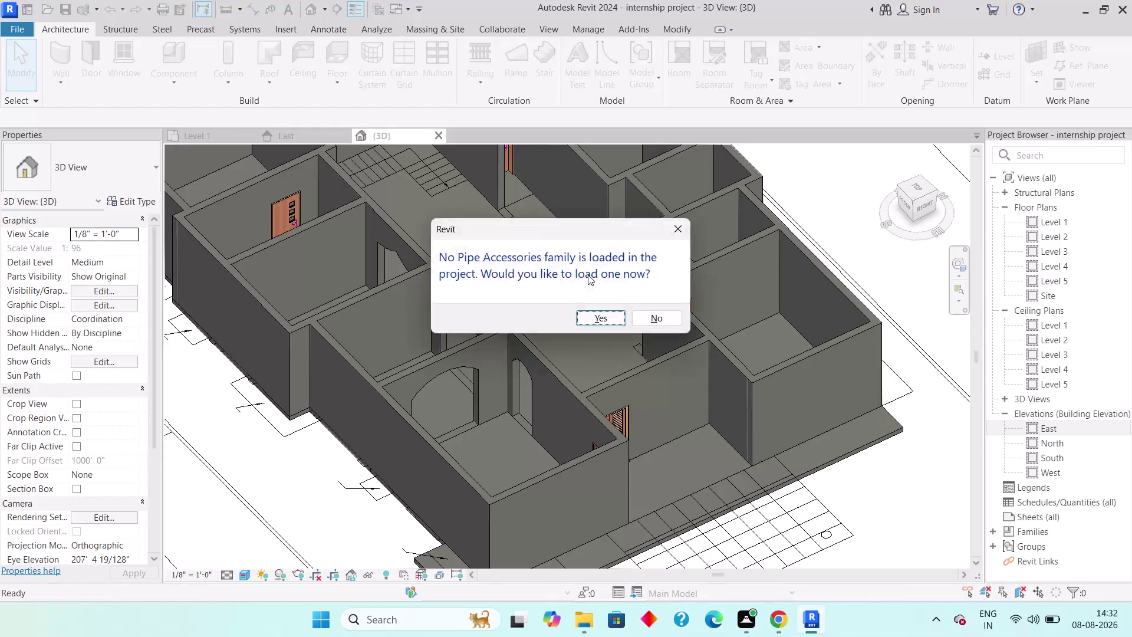
Cancel the active command and close the family loading window without loading anything.
key(BackSpace)
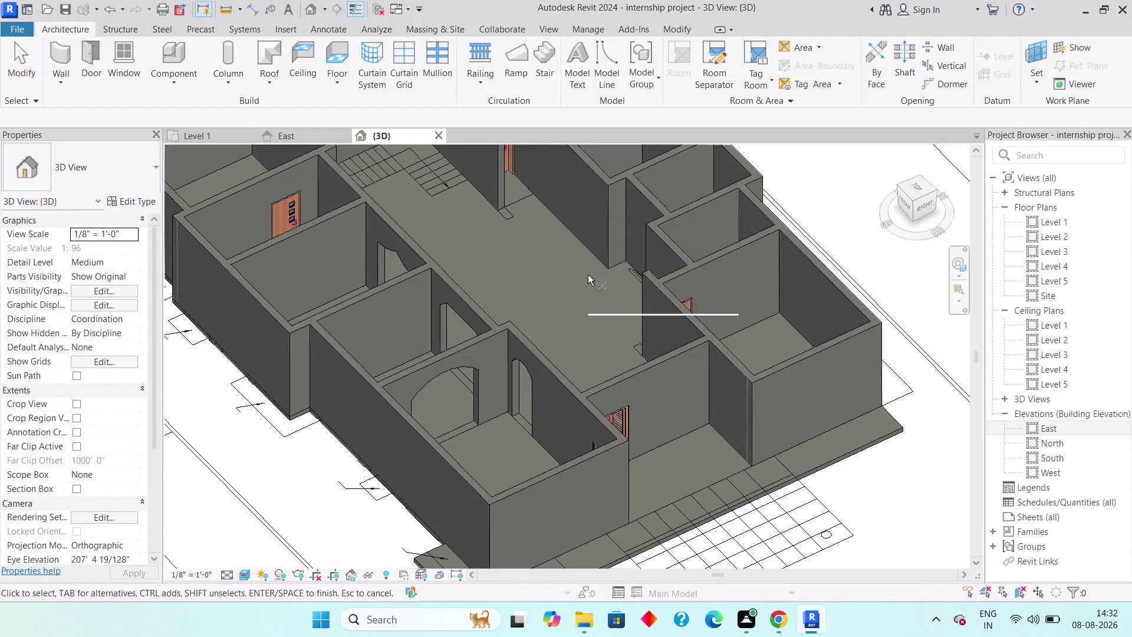
key(Escape)
key(Escape)
text(pa)
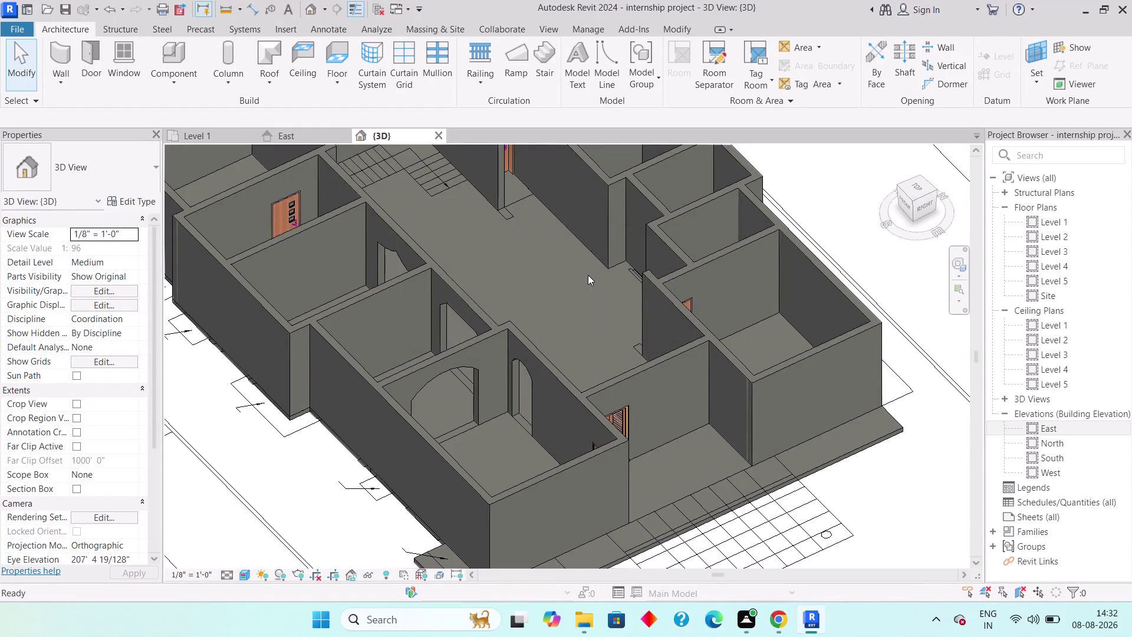
text(int)
key(space)
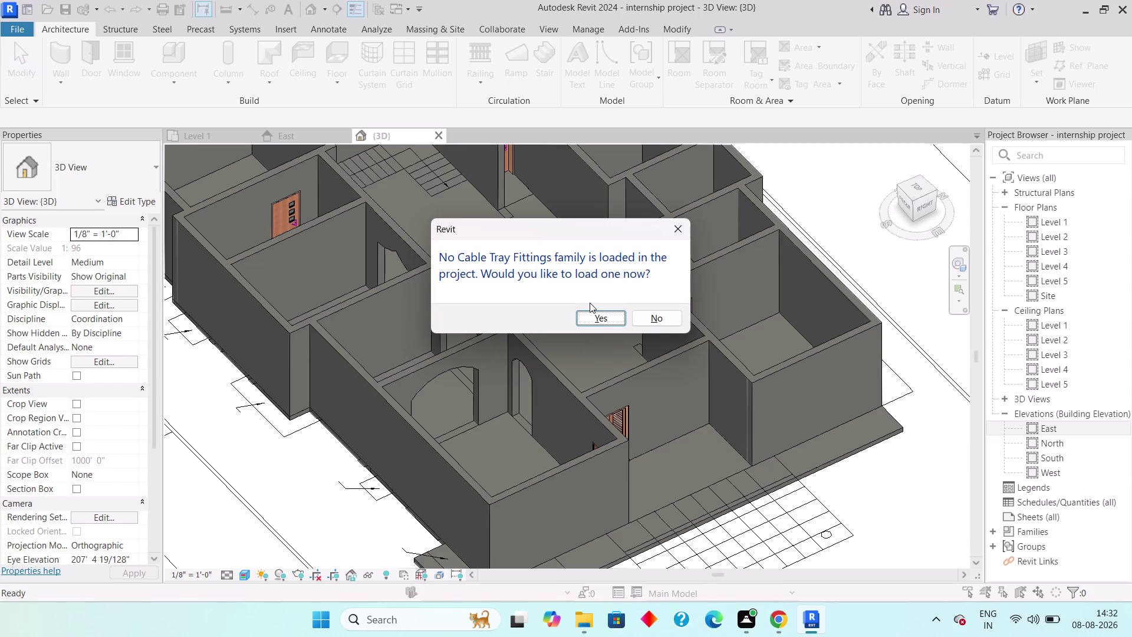
click(587, 311)
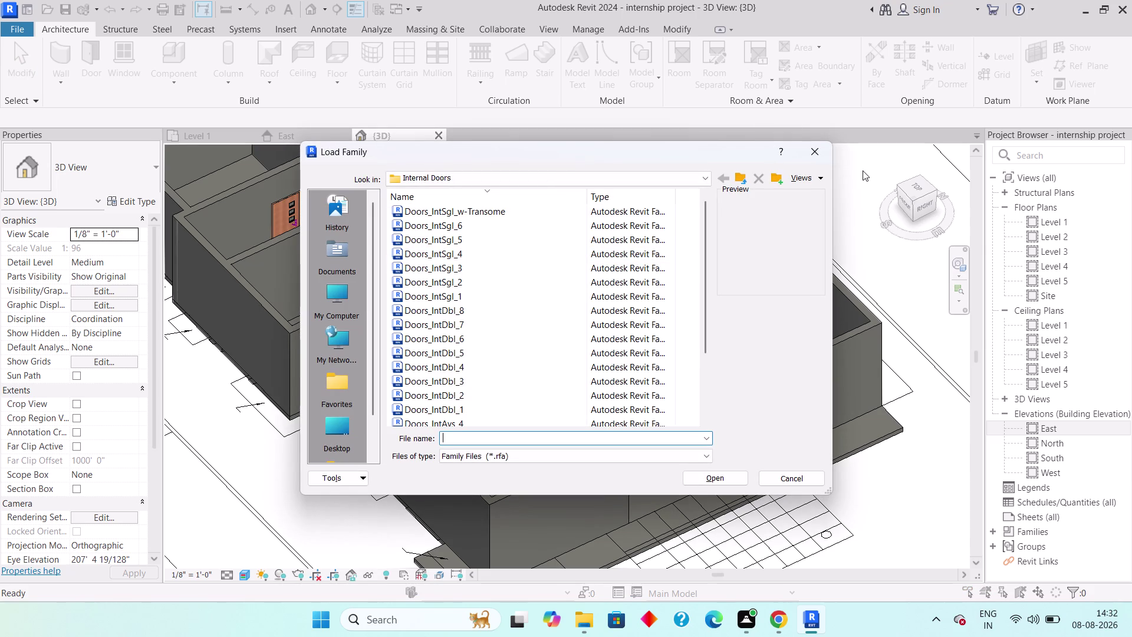
click(813, 151)
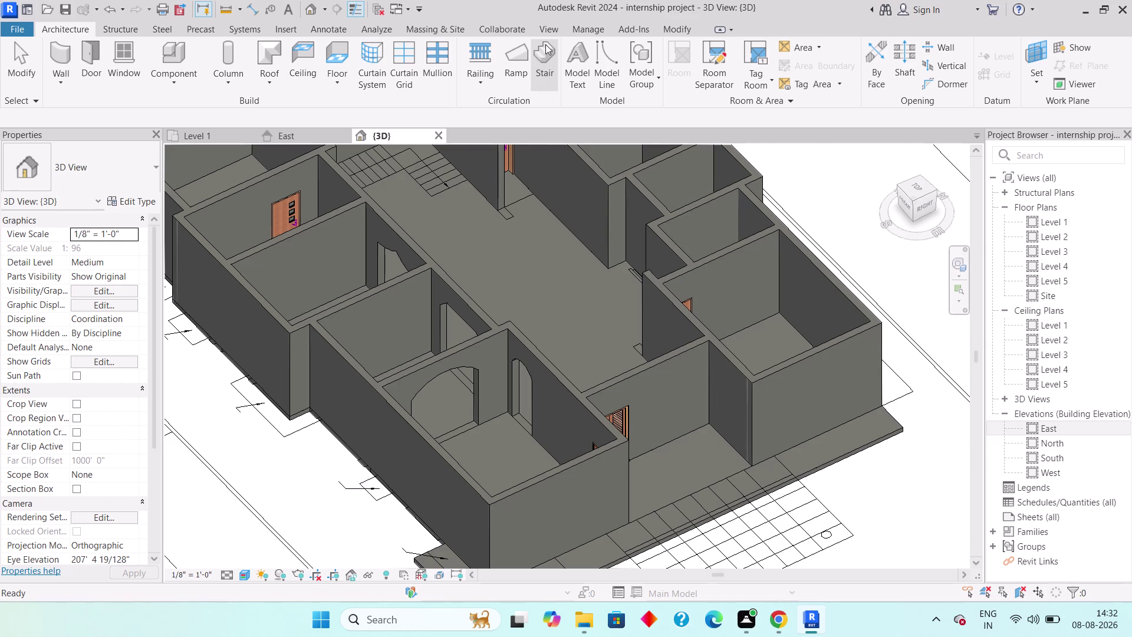
click(592, 28)
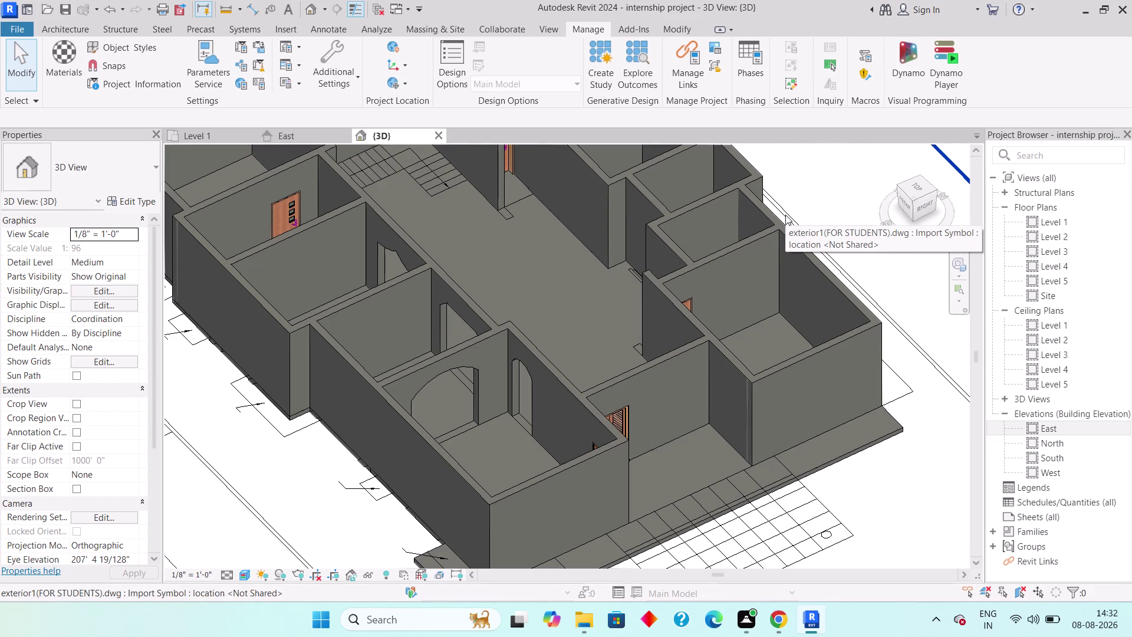
Paint the central hall floor with Wood Planks from the wood-filtered Material Browser.
text(pt)
key(space)
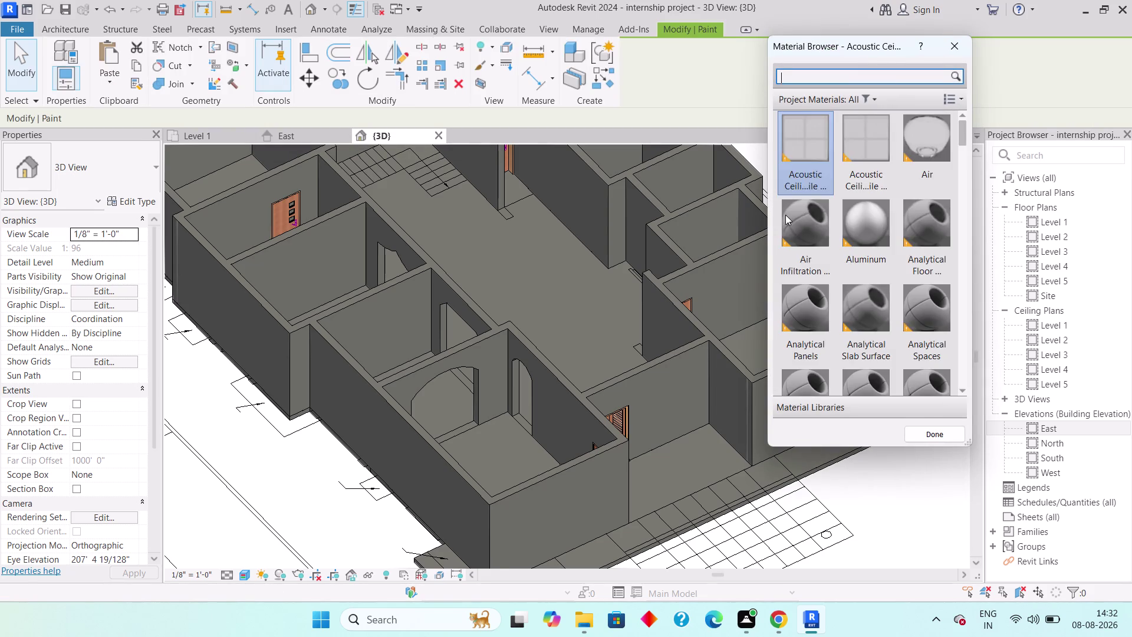
click(862, 99)
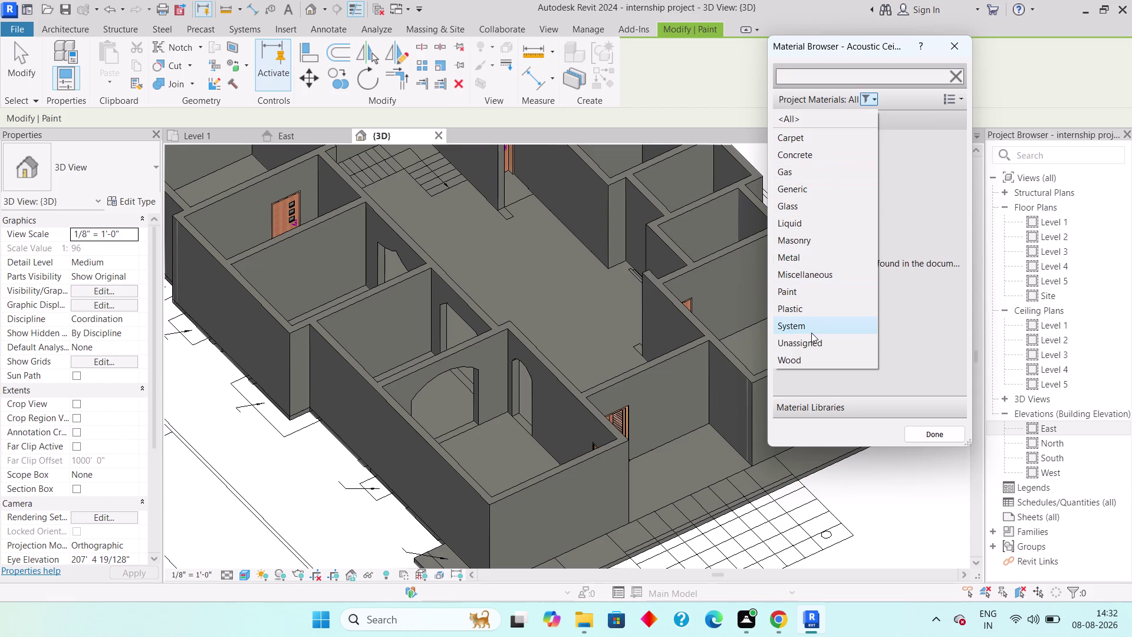
scroll(down, 3)
click(805, 353)
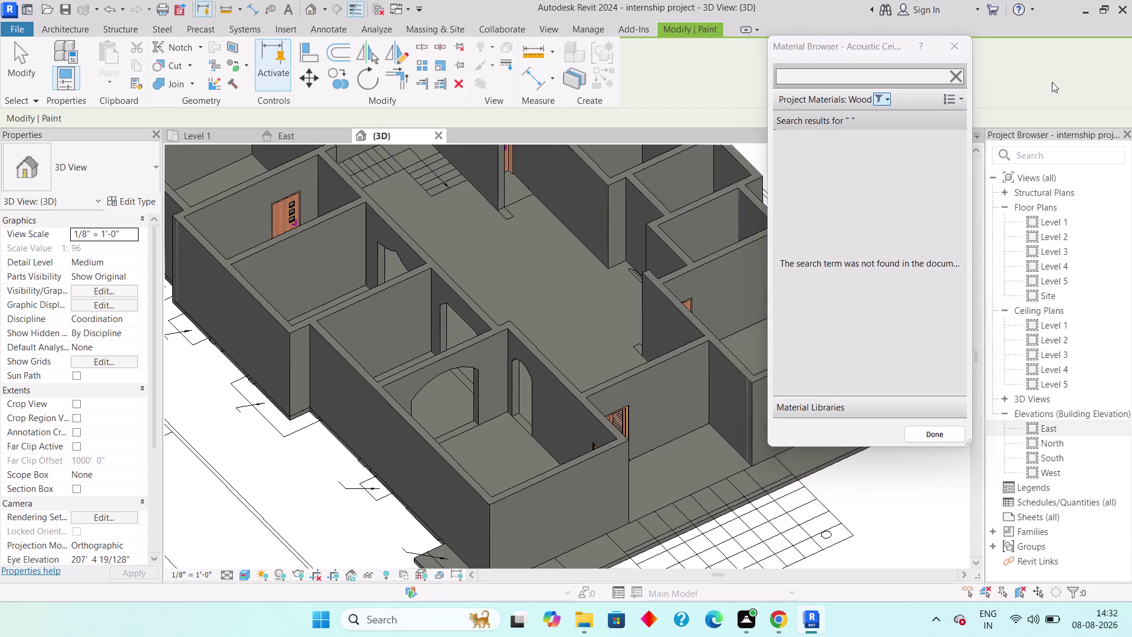
click(958, 75)
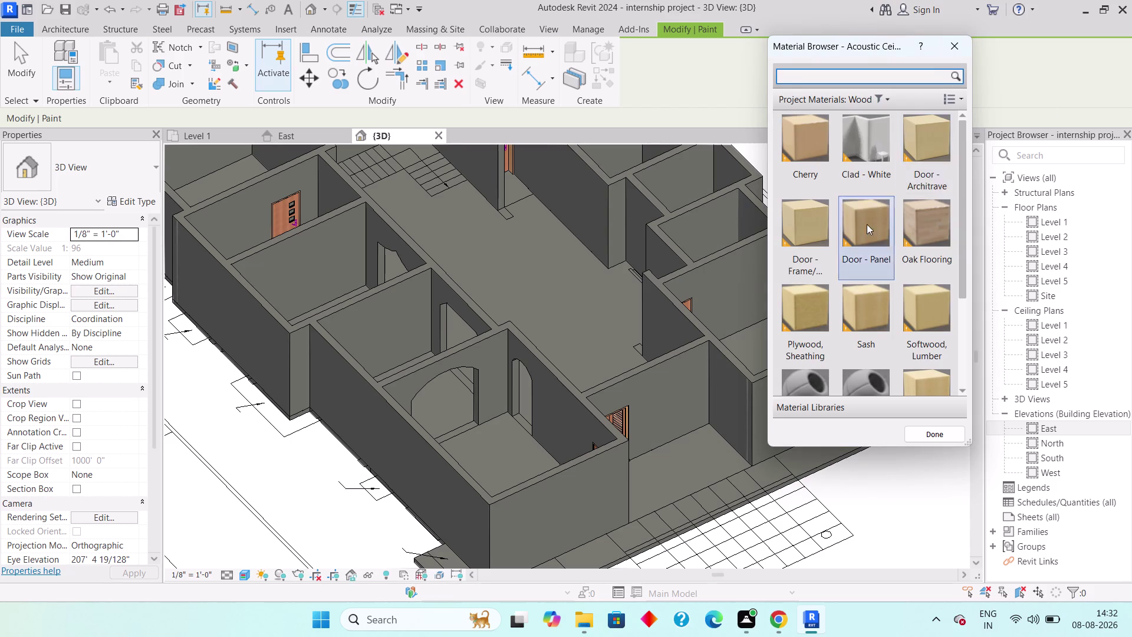
scroll(down, 3)
click(798, 355)
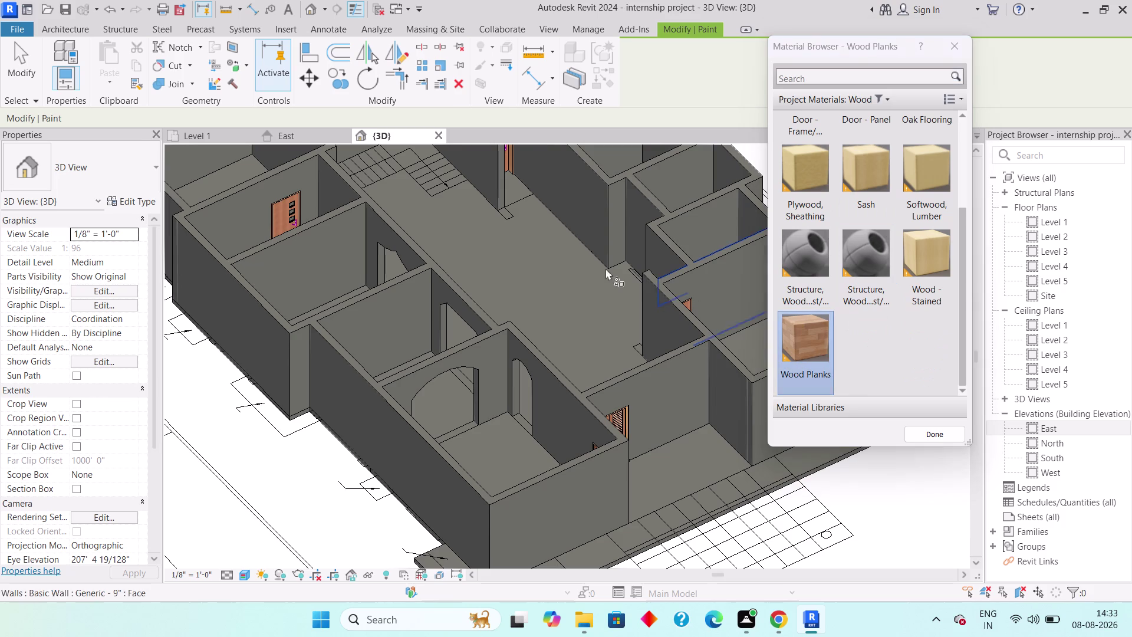
click(561, 276)
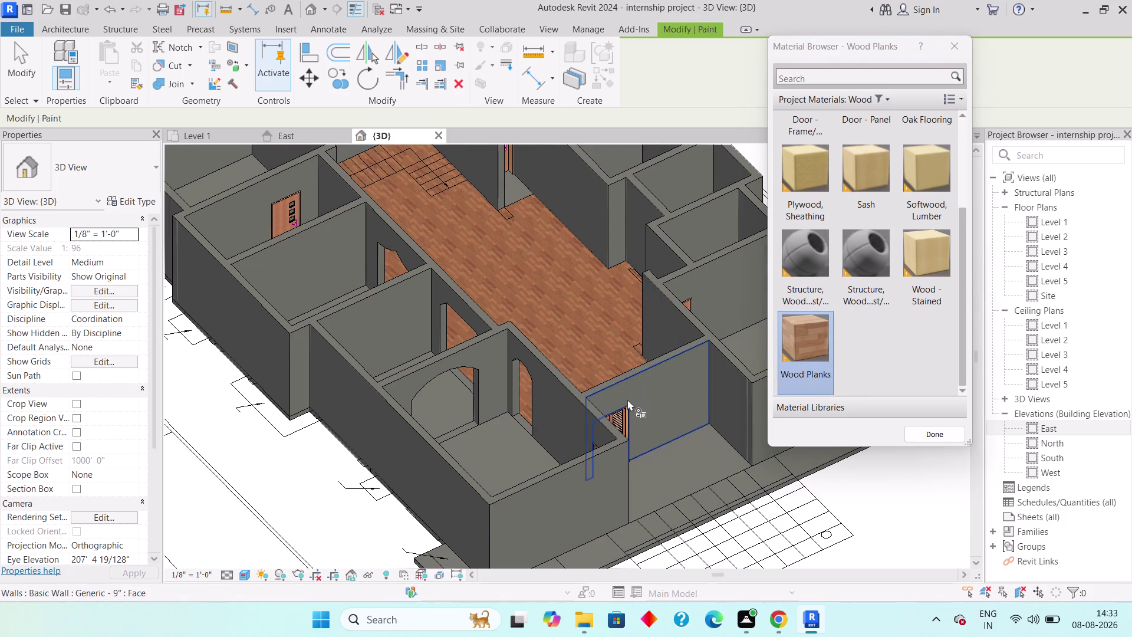
Pan and zoom out to view the whole house with its wood hall floor.
middle_drag(565, 243, 519, 299)
scroll(down, 3)
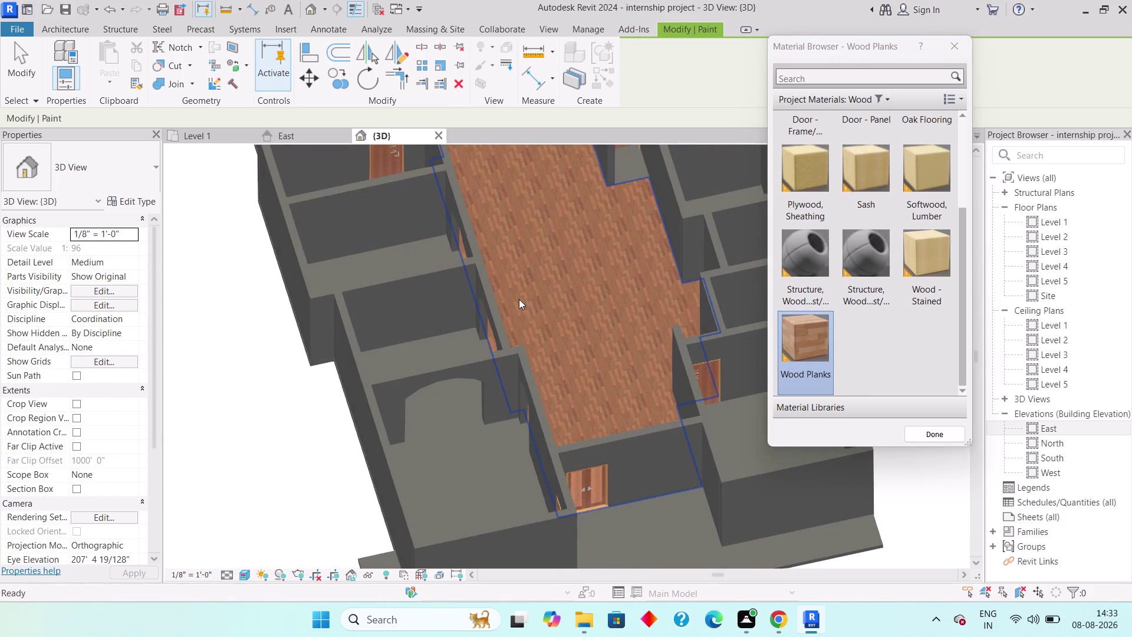
middle_drag(575, 276, 663, 468)
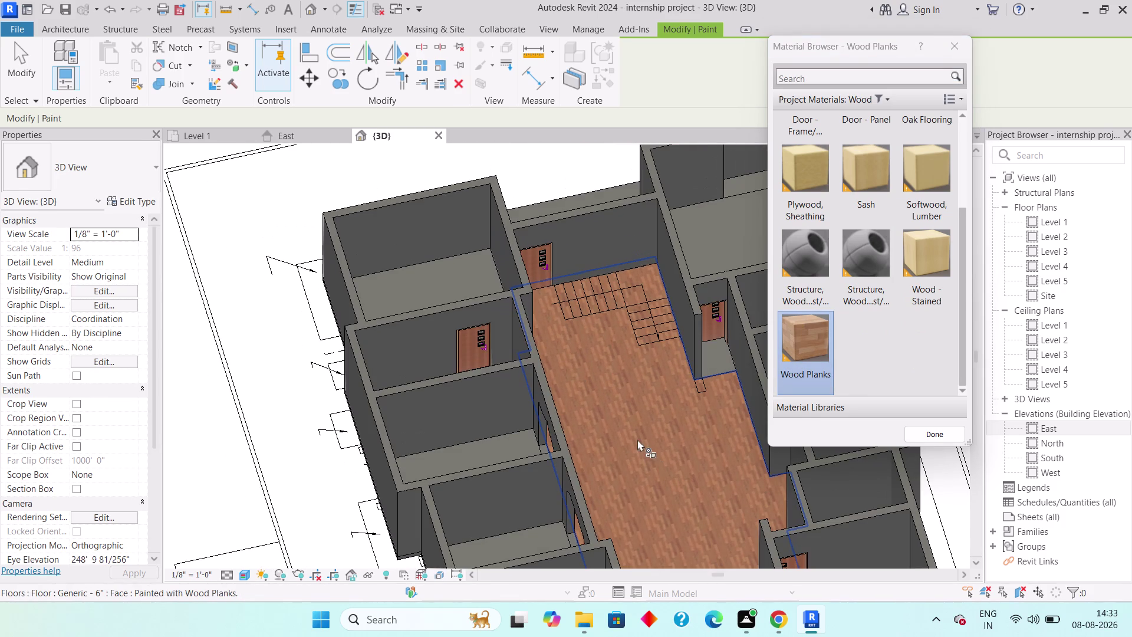
middle_drag(627, 432, 573, 369)
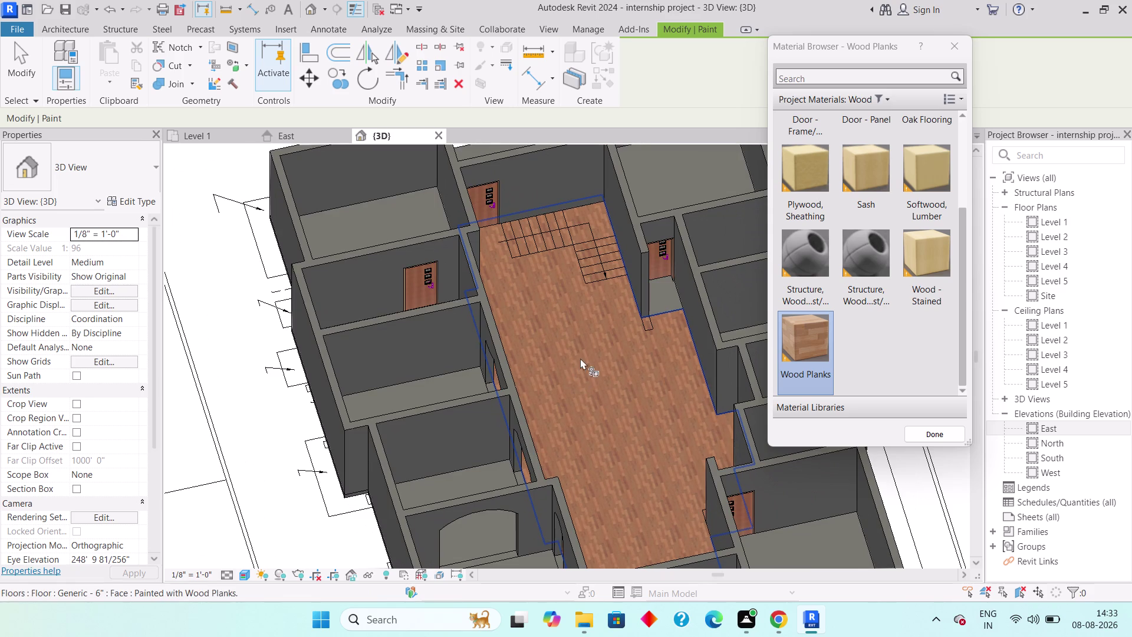
scroll(up, 3)
scroll(up, 3)
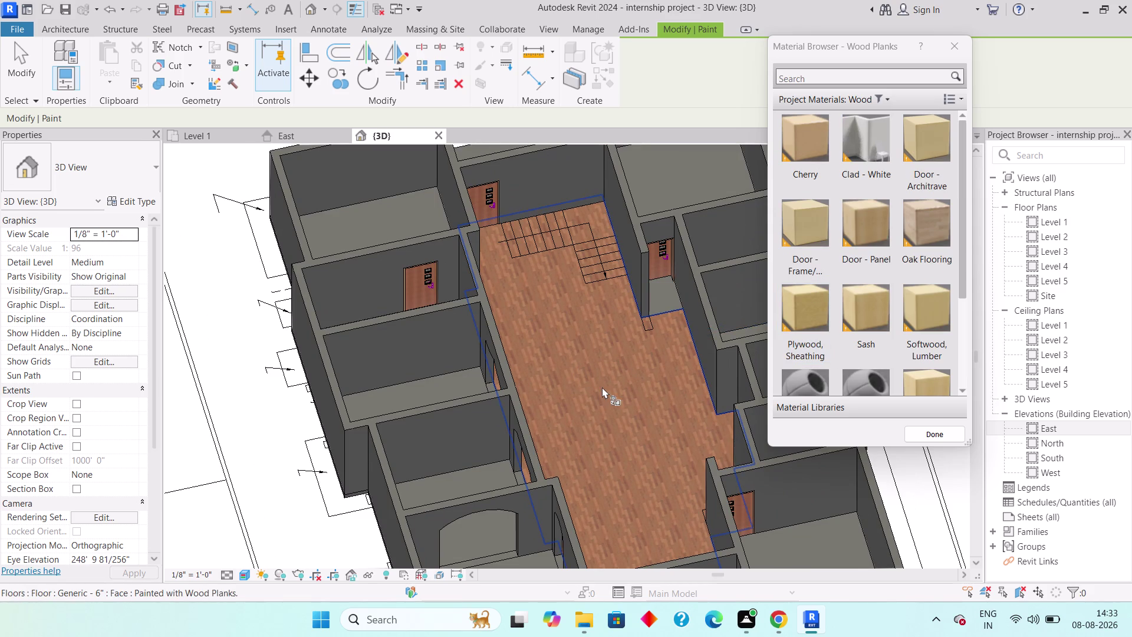
middle_drag(598, 378, 635, 366)
middle_drag(550, 359, 507, 308)
scroll(down, 3)
middle_drag(576, 412, 546, 392)
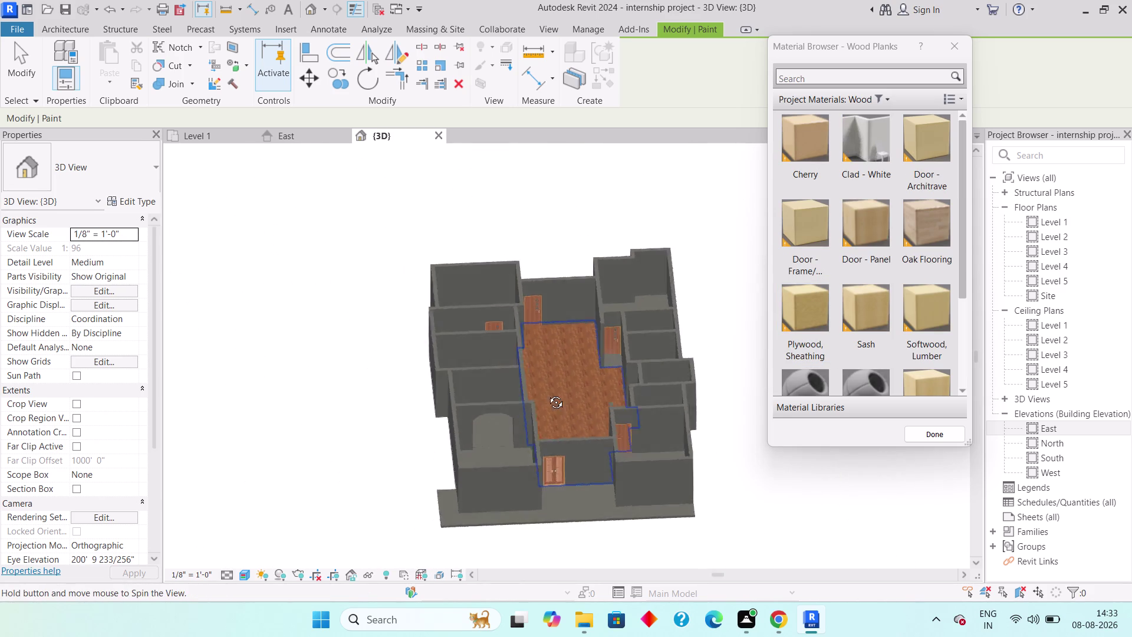
Orbit along the wood-plank floor toward the stairs, then close the Material Browser.
middle_drag(546, 392, 468, 461)
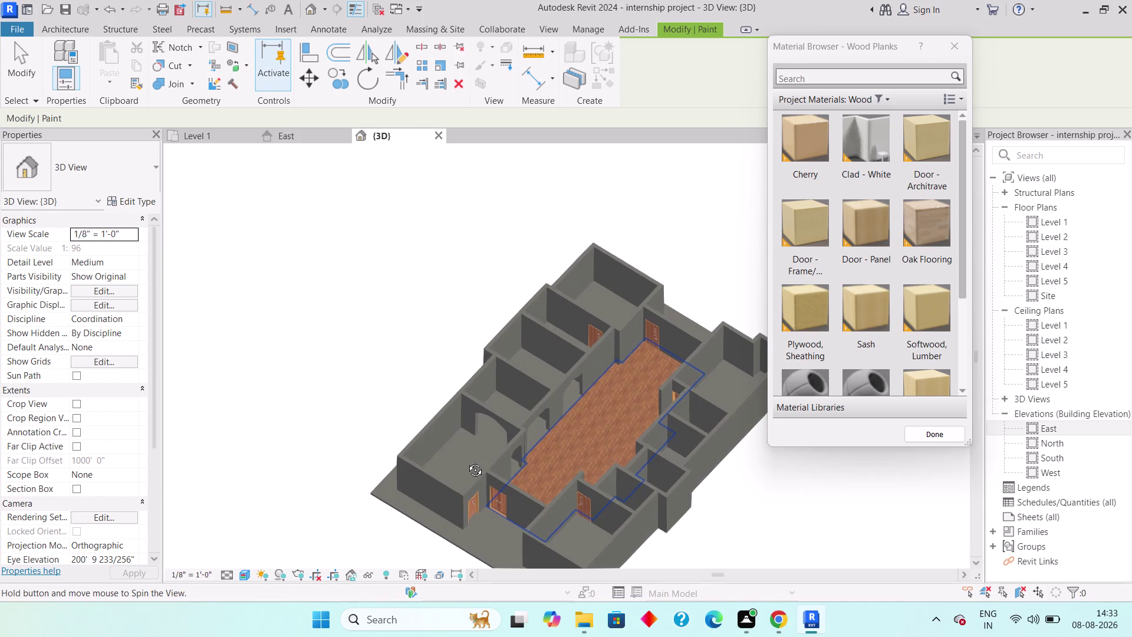
middle_drag(468, 460, 671, 433)
middle_drag(436, 334, 527, 428)
scroll(up, 3)
middle_drag(504, 405, 507, 382)
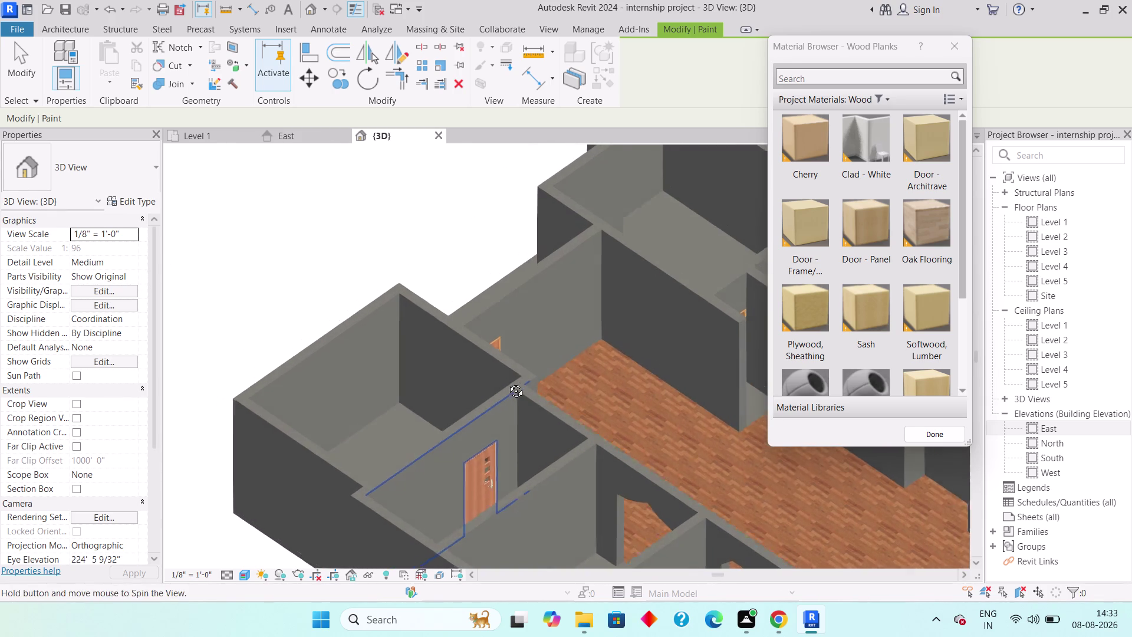
middle_drag(507, 383, 507, 380)
middle_drag(507, 381, 529, 449)
middle_drag(537, 436, 498, 365)
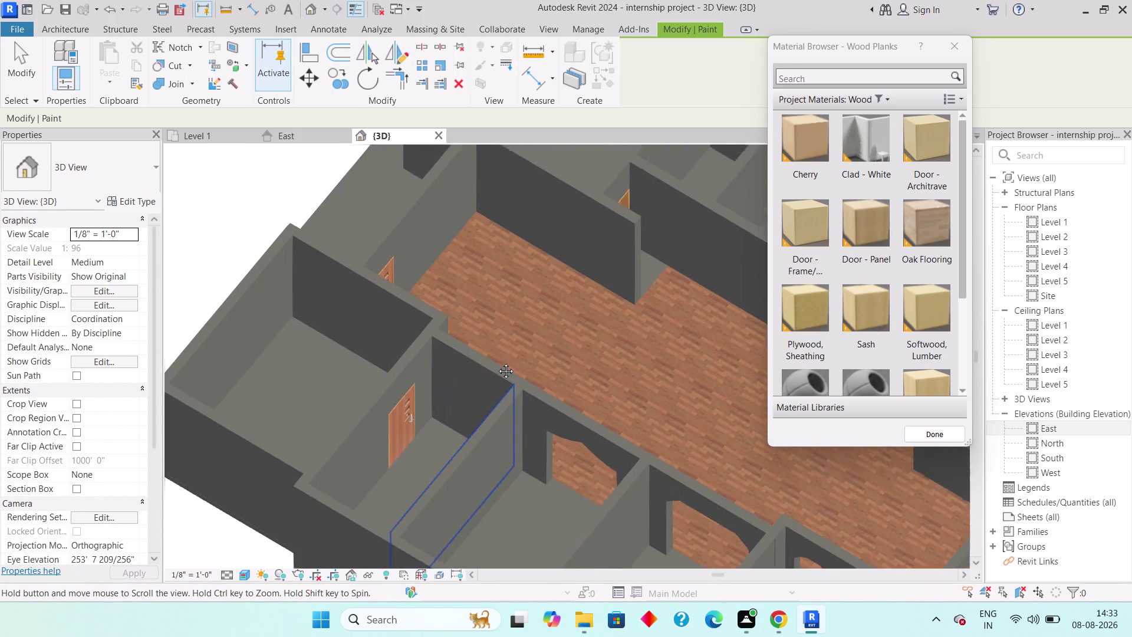
middle_drag(498, 365, 487, 337)
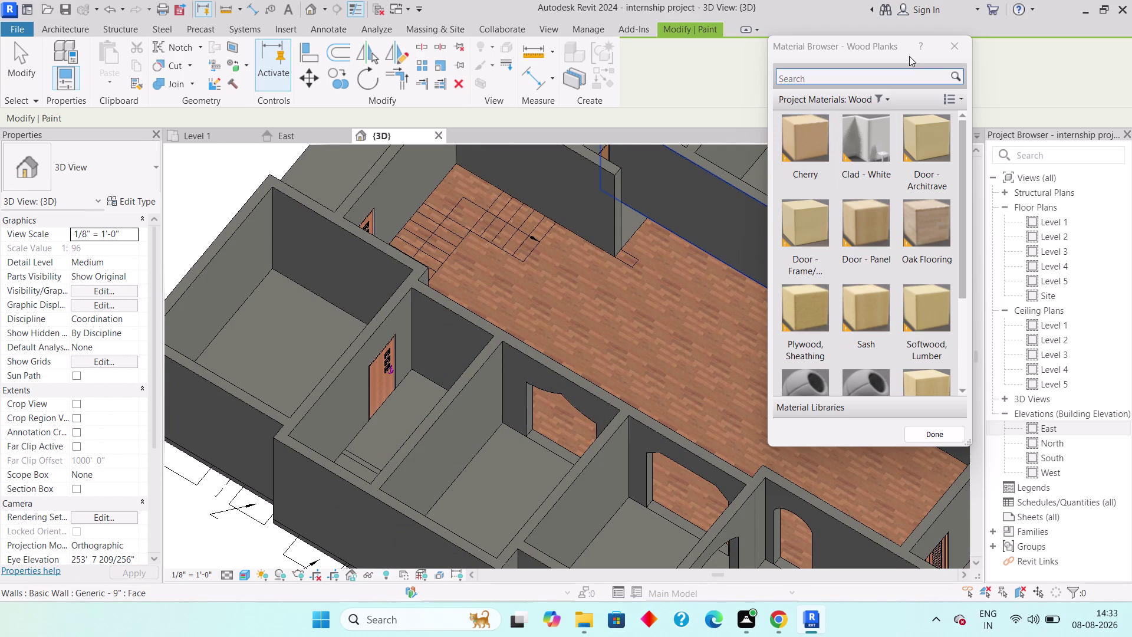
click(944, 42)
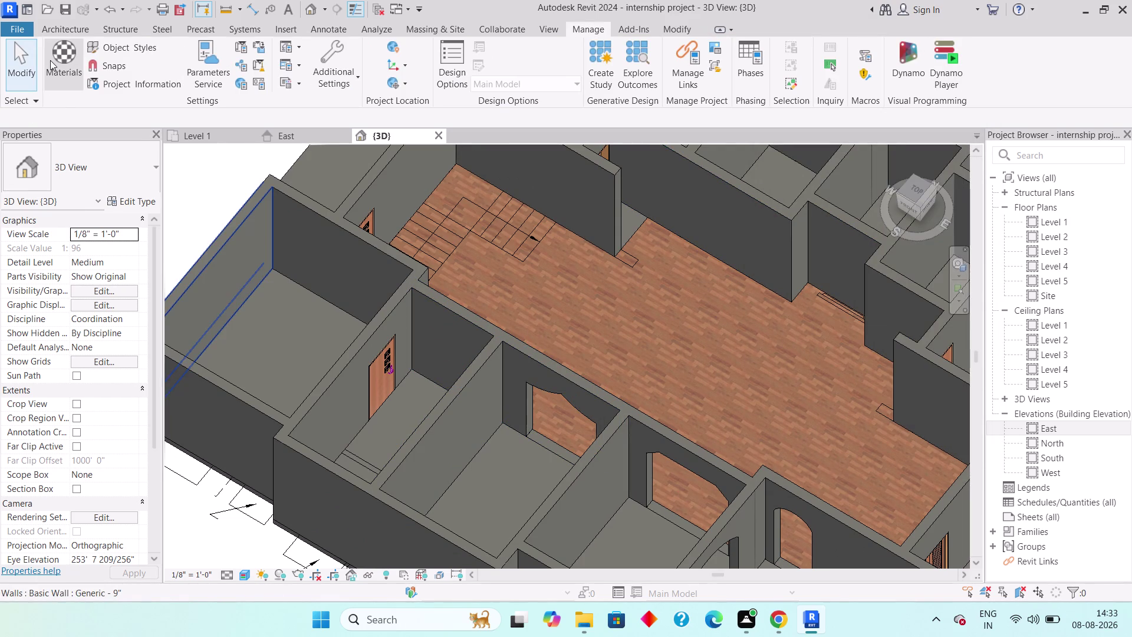
Create a new blank material from Manage > Materials.
click(51, 59)
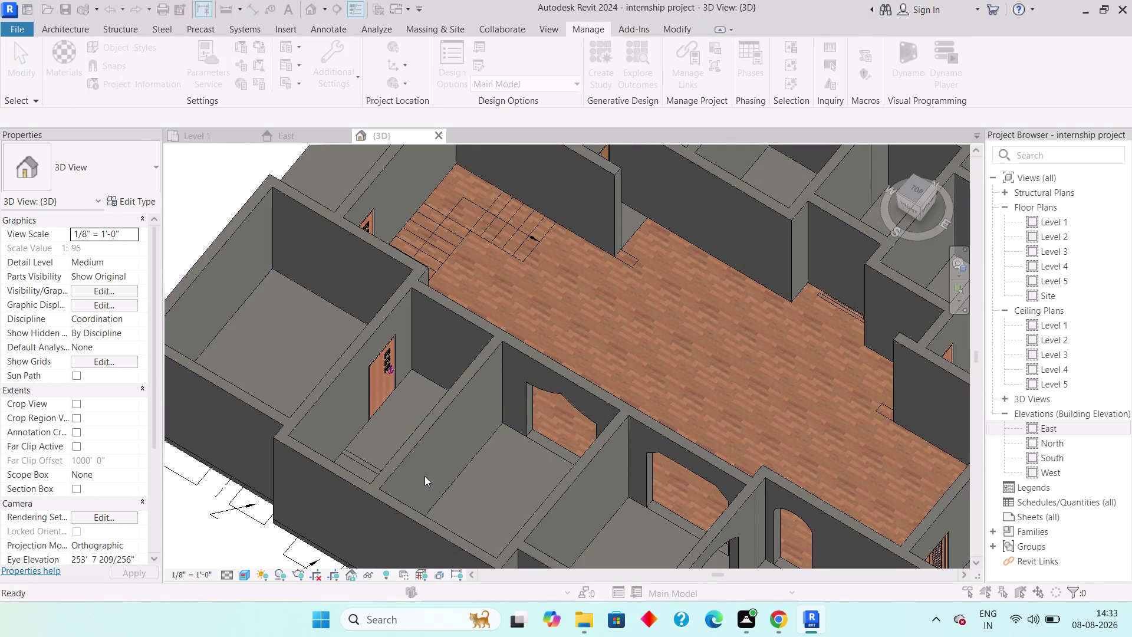
click(760, 422)
click(771, 437)
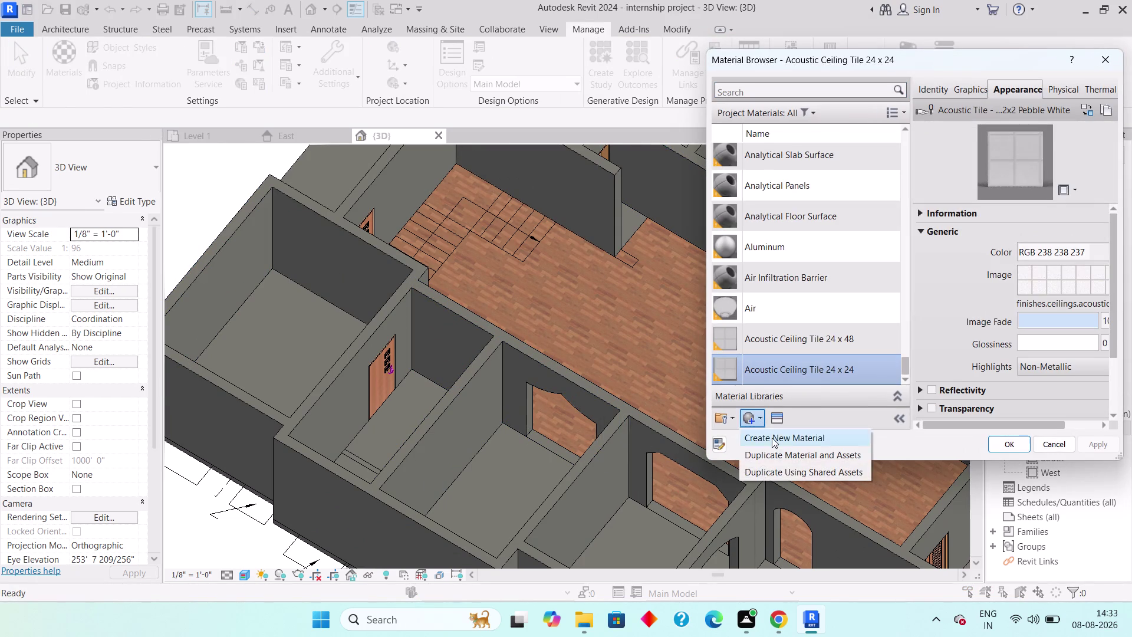
right_click(782, 247)
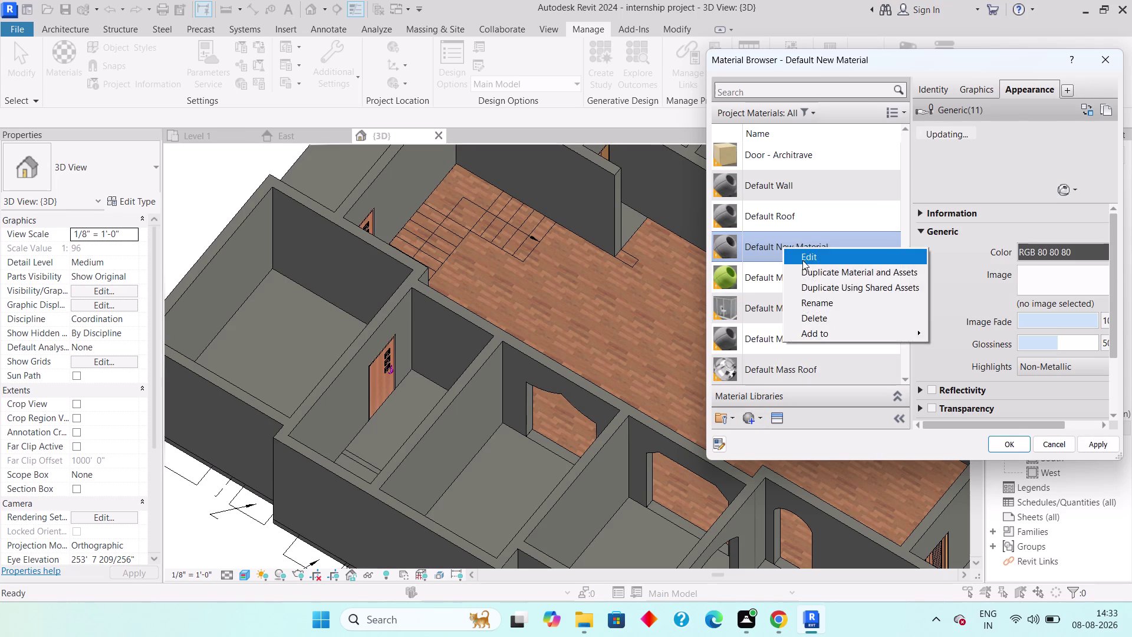
click(803, 260)
Rename the new material to 'Tile'.
right_click(799, 246)
click(863, 306)
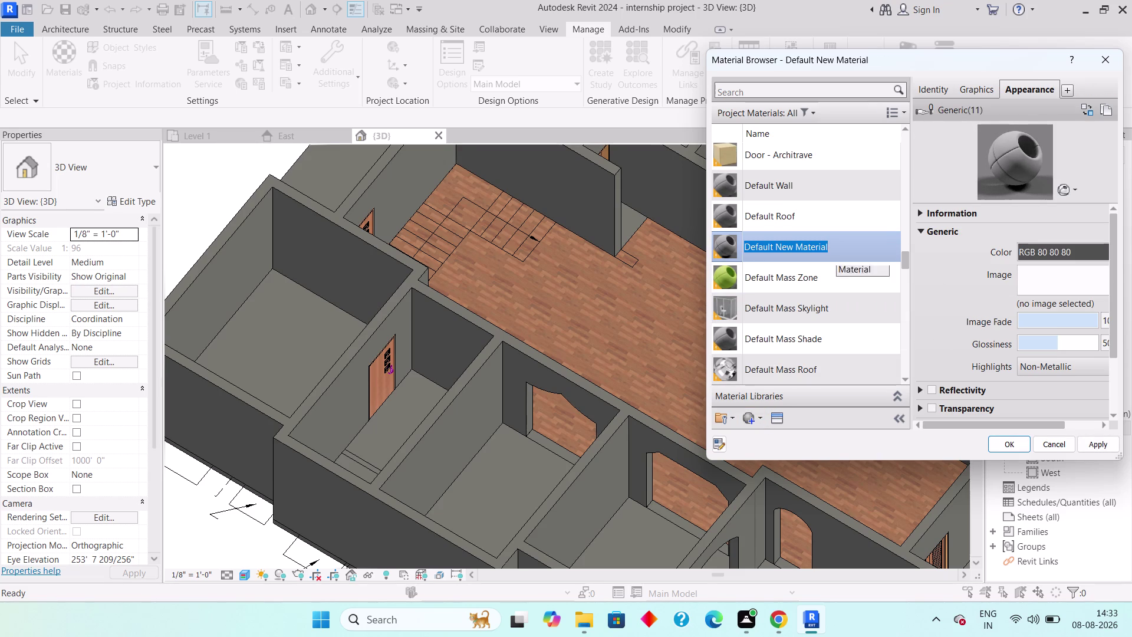
key(shift+t)
text(il.e)
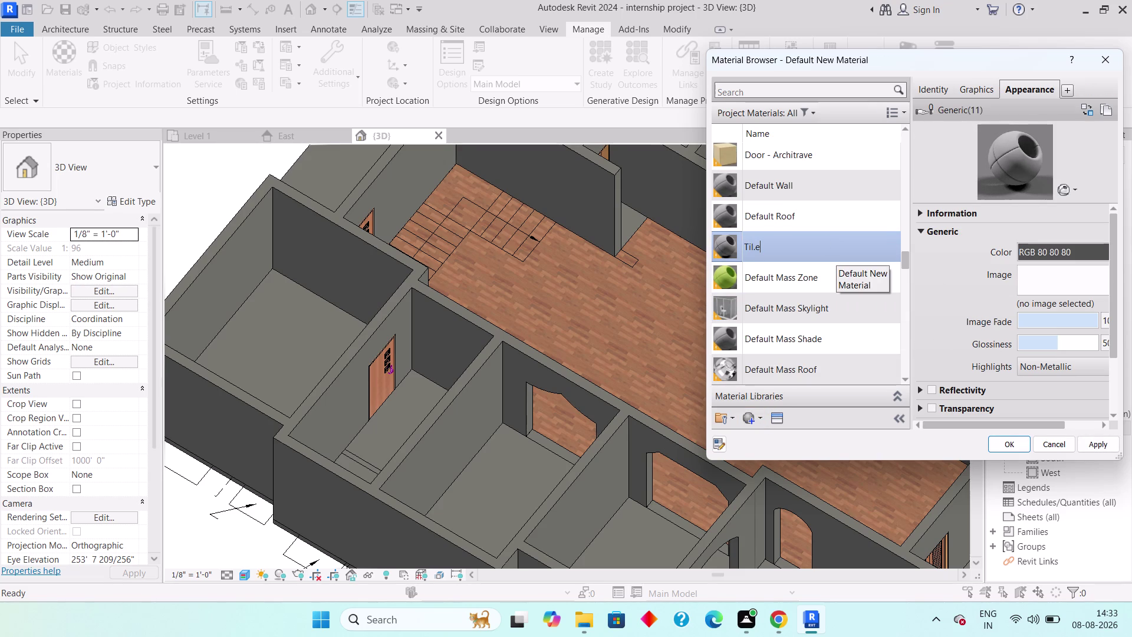
key(BackSpace)
key(BackSpace)
key(e)
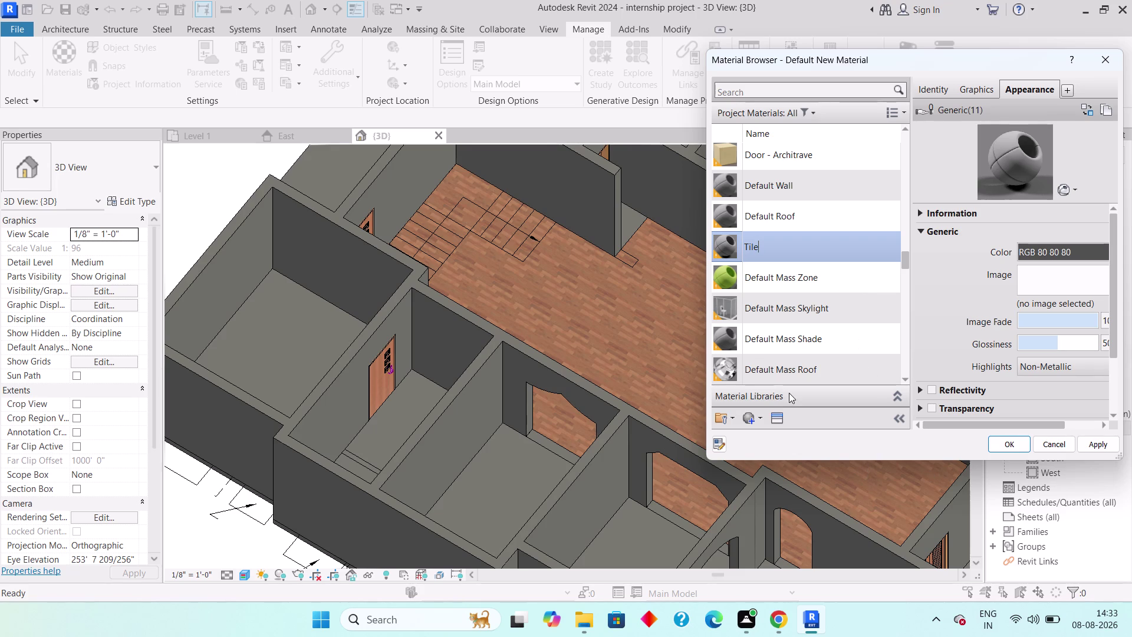
click(775, 419)
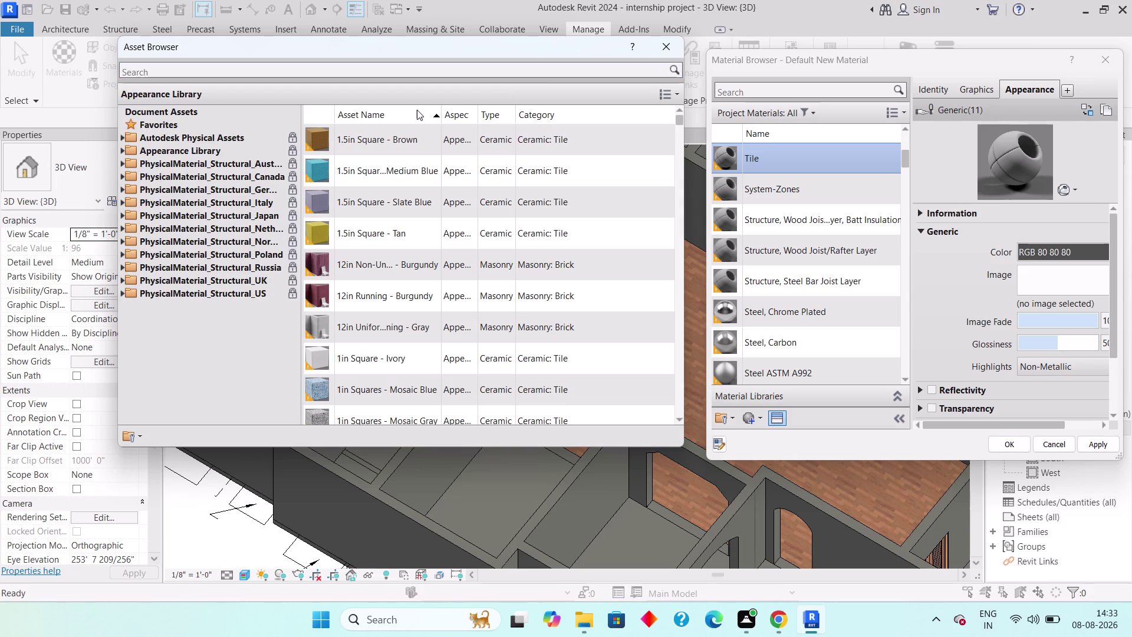
Give Tile the Checker Black-White appearance from the Flooring appearance library.
double_click(172, 149)
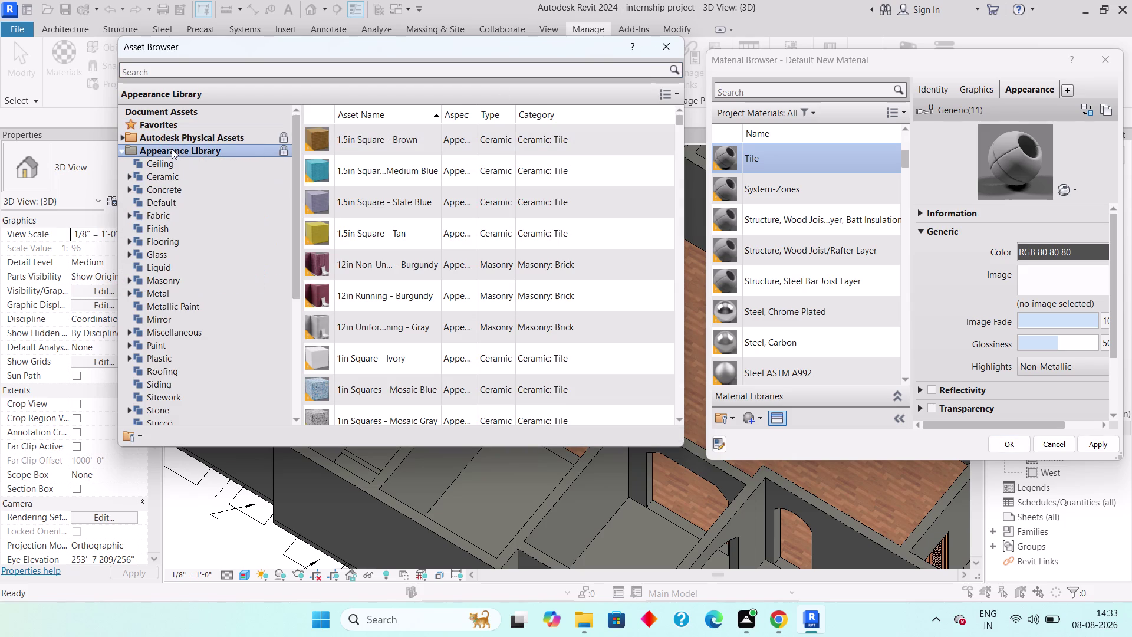
scroll(up, 3)
scroll(down, 3)
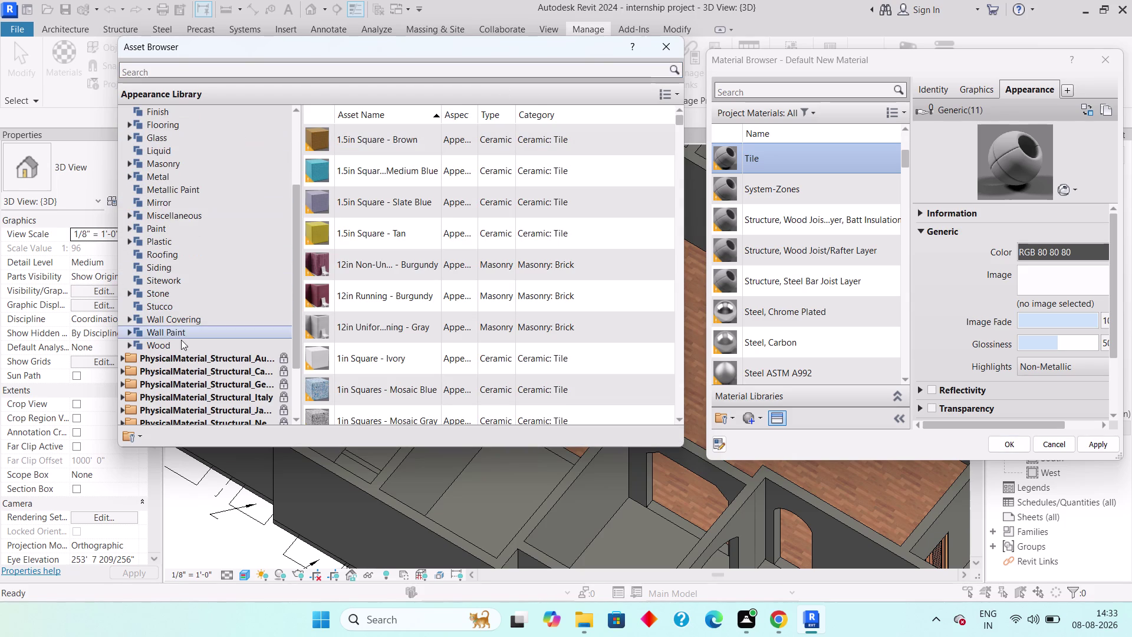
scroll(up, 3)
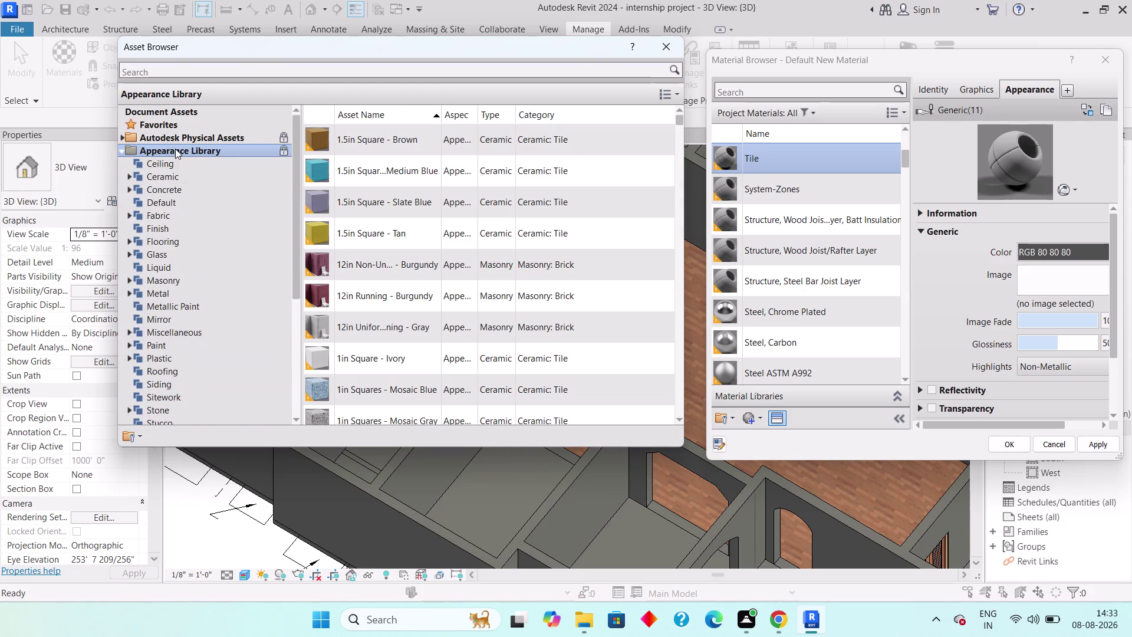
click(174, 237)
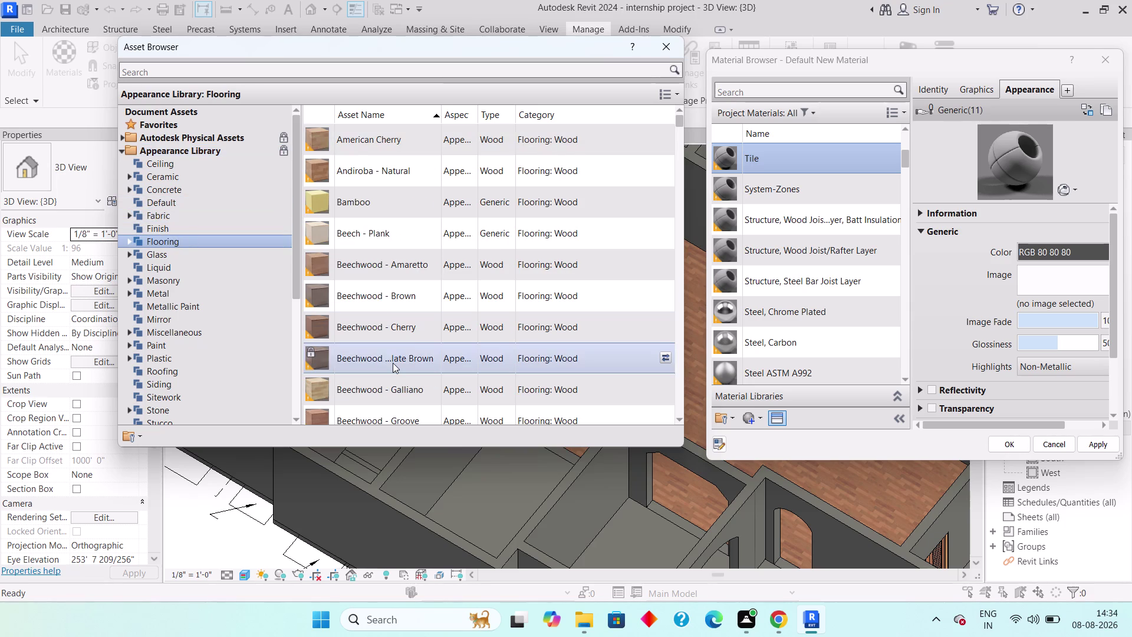
scroll(down, 3)
scroll(down, 3)
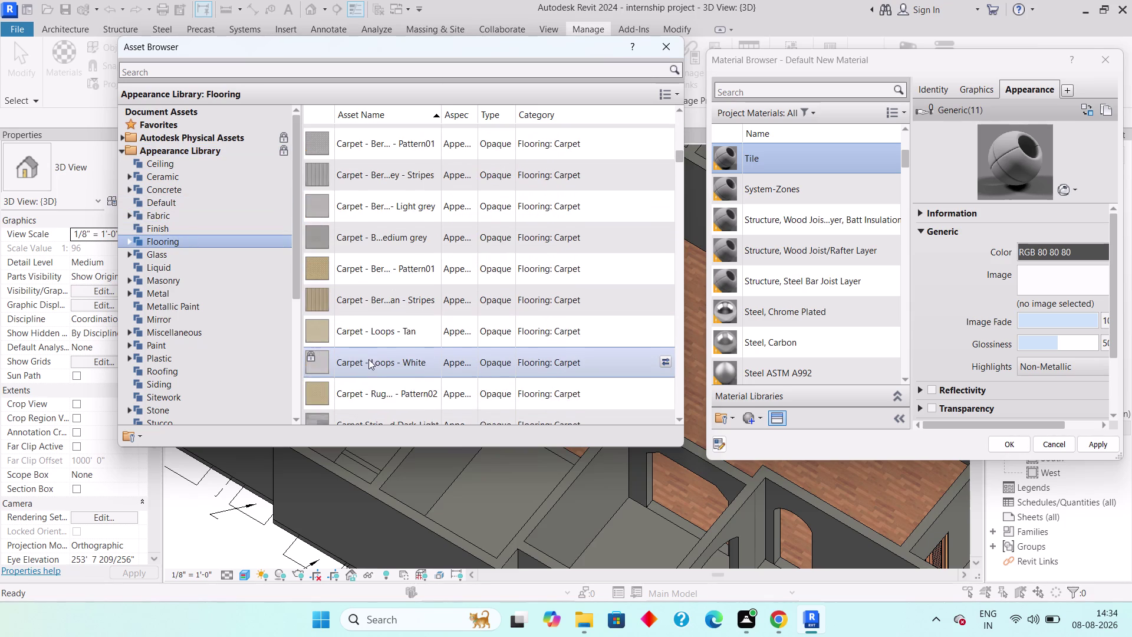
scroll(down, 3)
scroll(up, 3)
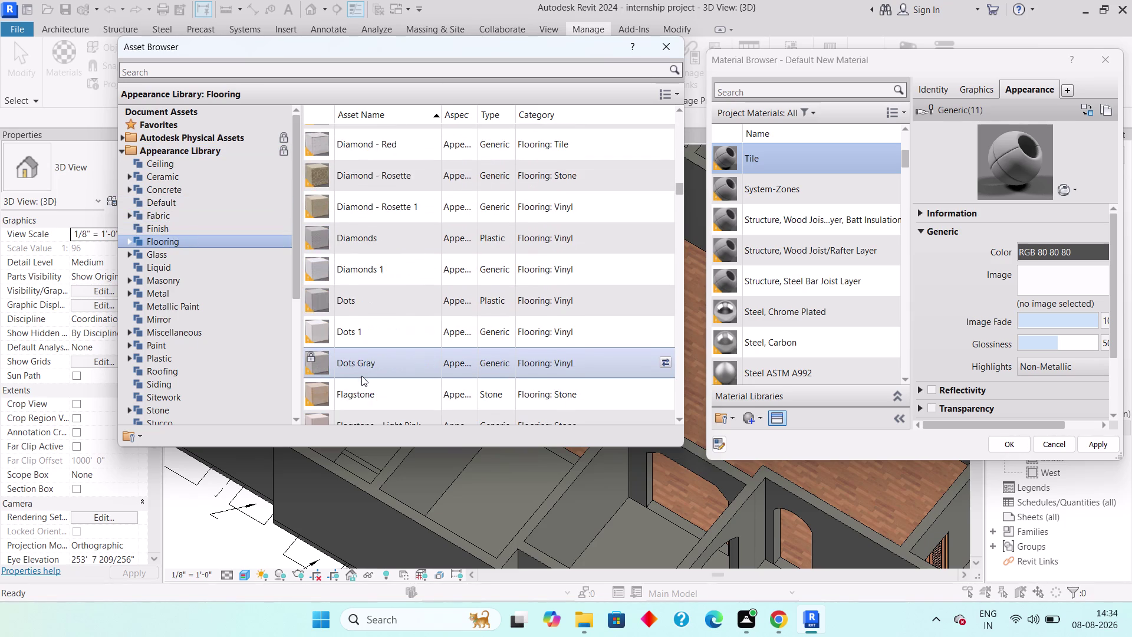
scroll(up, 3)
click(316, 281)
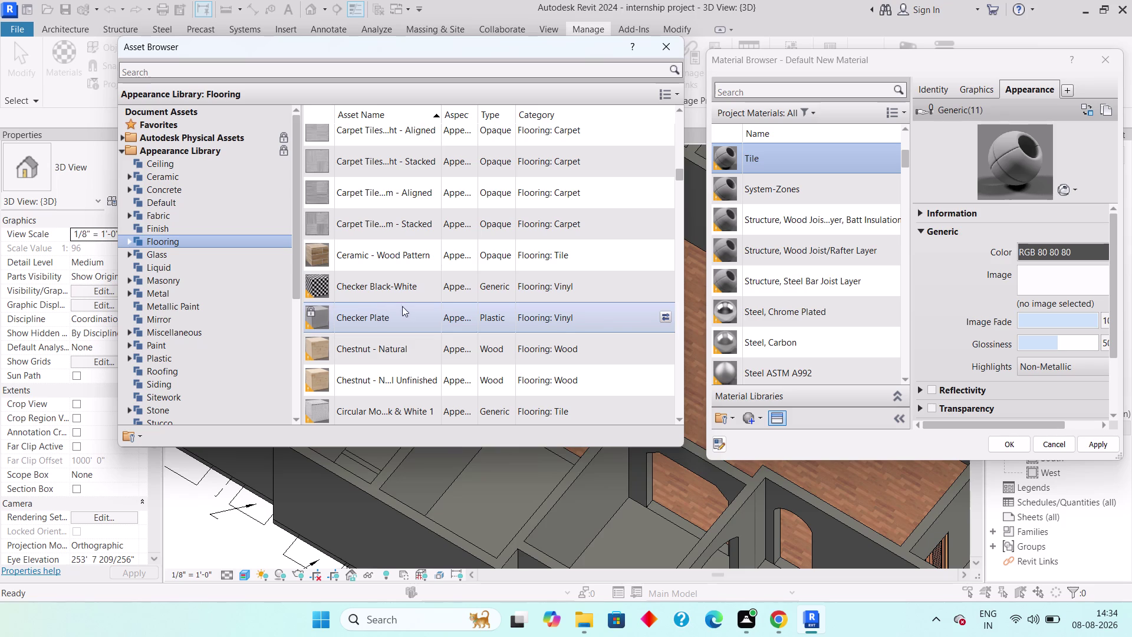
click(668, 285)
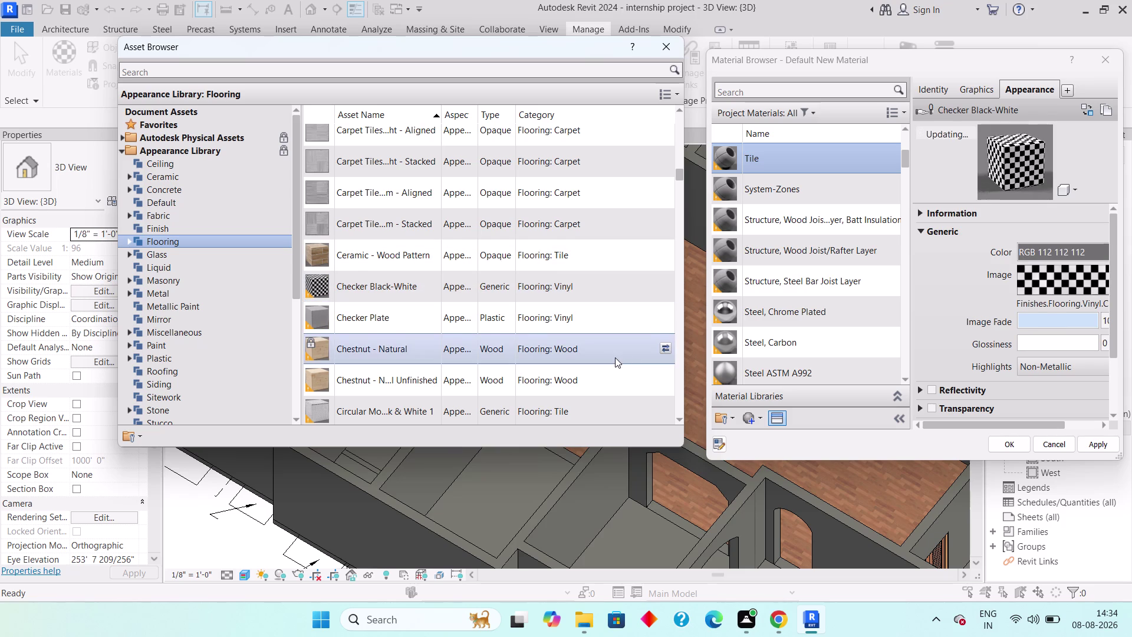
Replace Tile's appearance with Marble - White-Green.
scroll(down, 3)
scroll(down, 3)
scroll(down, 3)
scroll(down, 3)
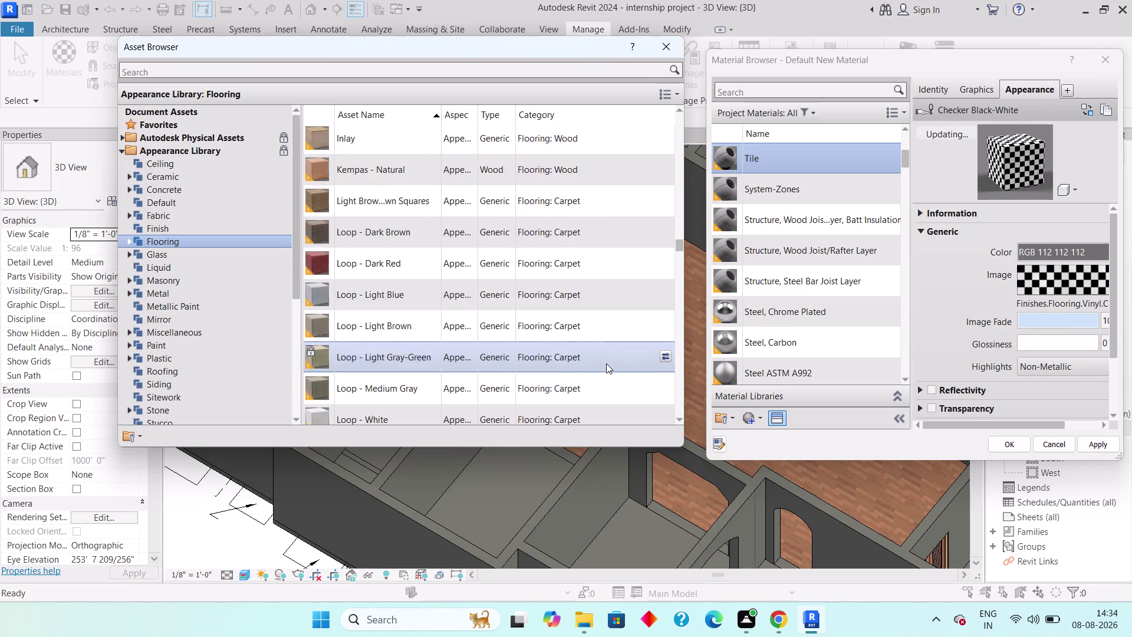
scroll(down, 3)
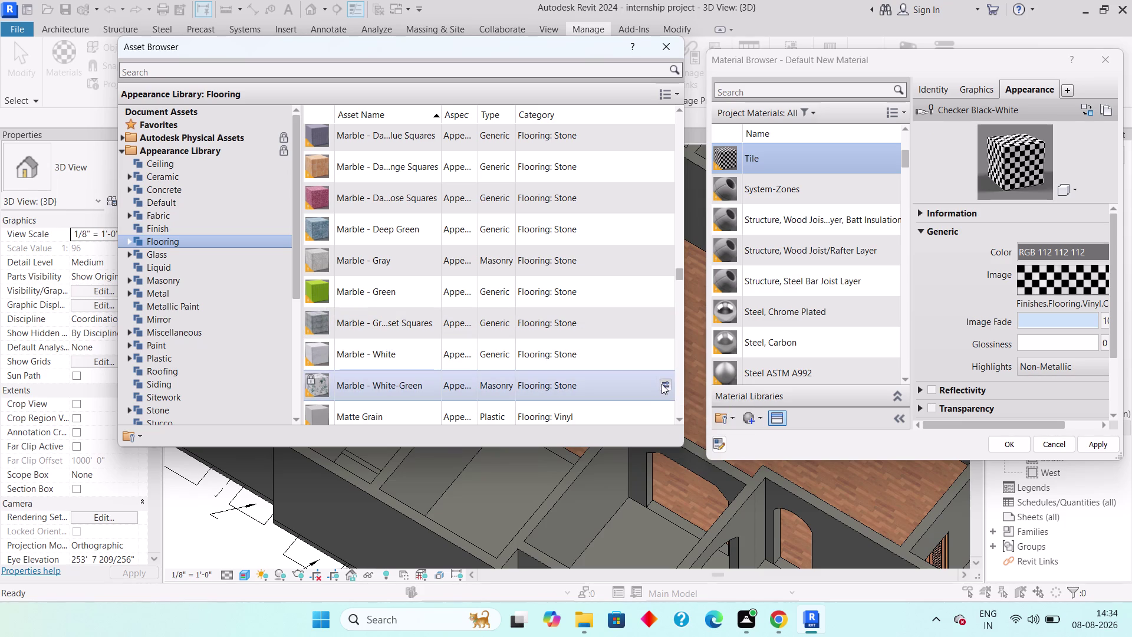
click(661, 383)
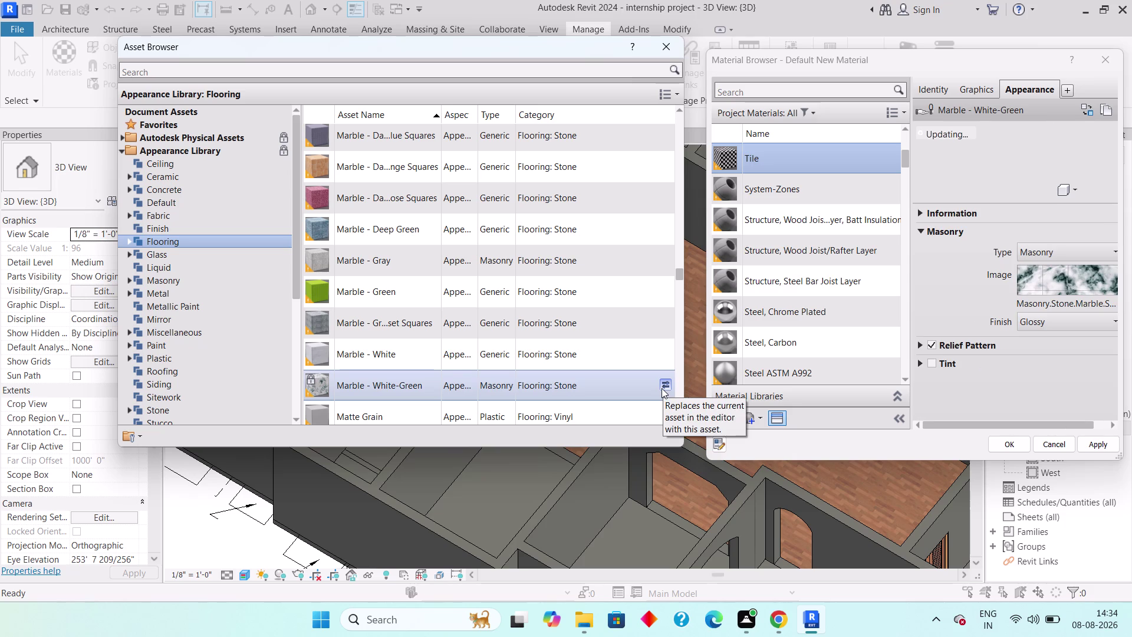
Browse the flooring assets, close the Asset Browser, and reopen it.
scroll(down, 3)
scroll(down, 3)
scroll(down, 3)
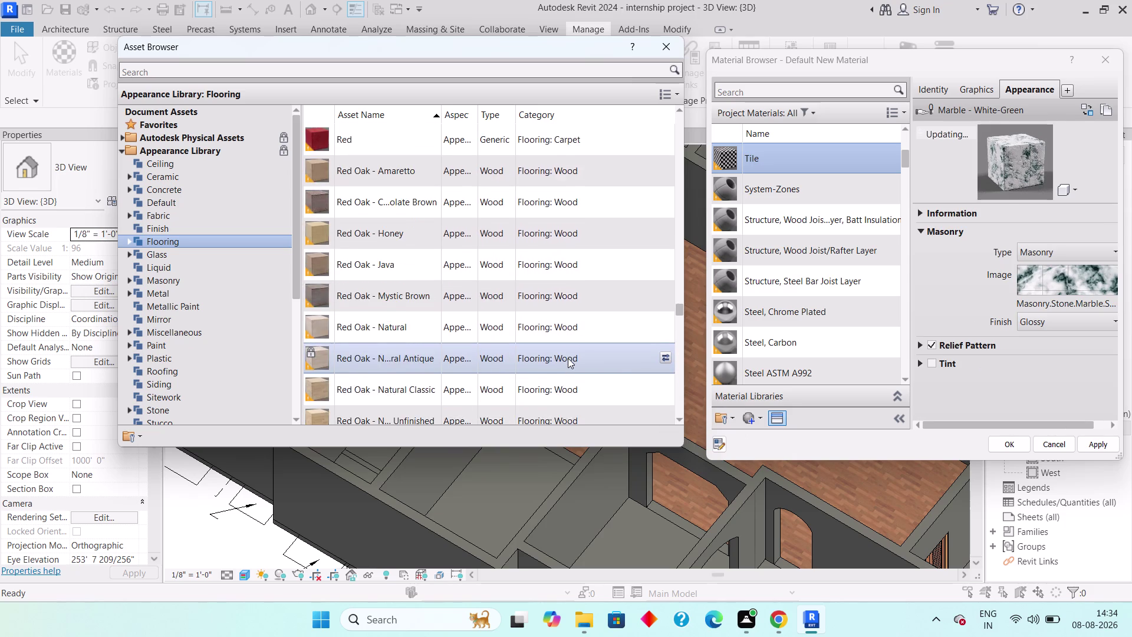
scroll(down, 3)
scroll(down, 3)
scroll(down, 3)
scroll(down, 3)
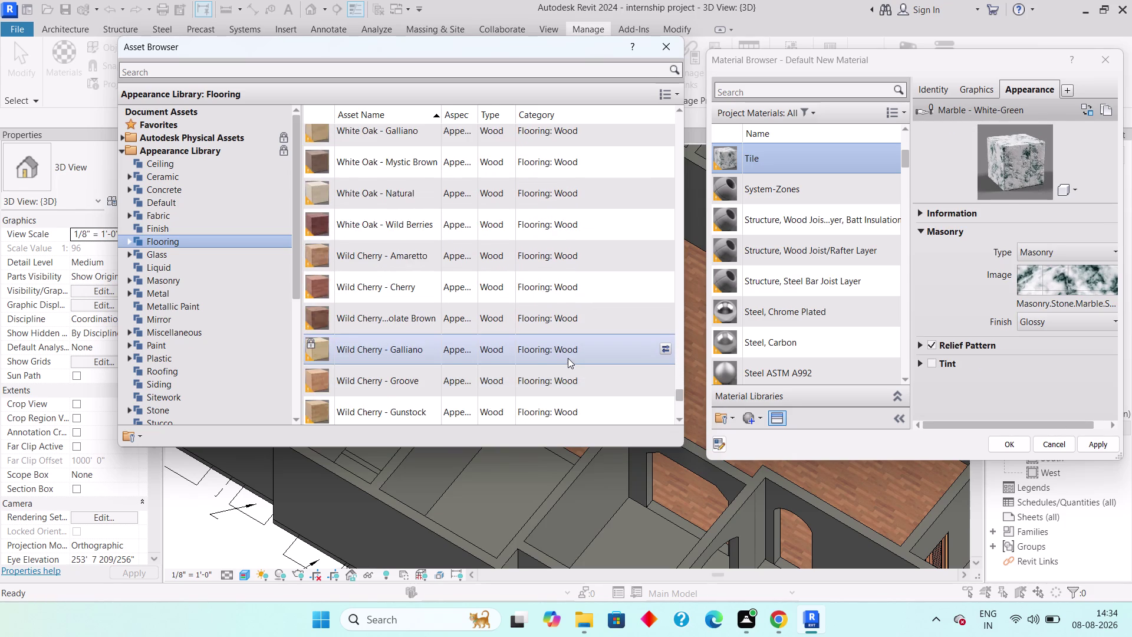
scroll(down, 3)
scroll(down, 3)
scroll(down, 3)
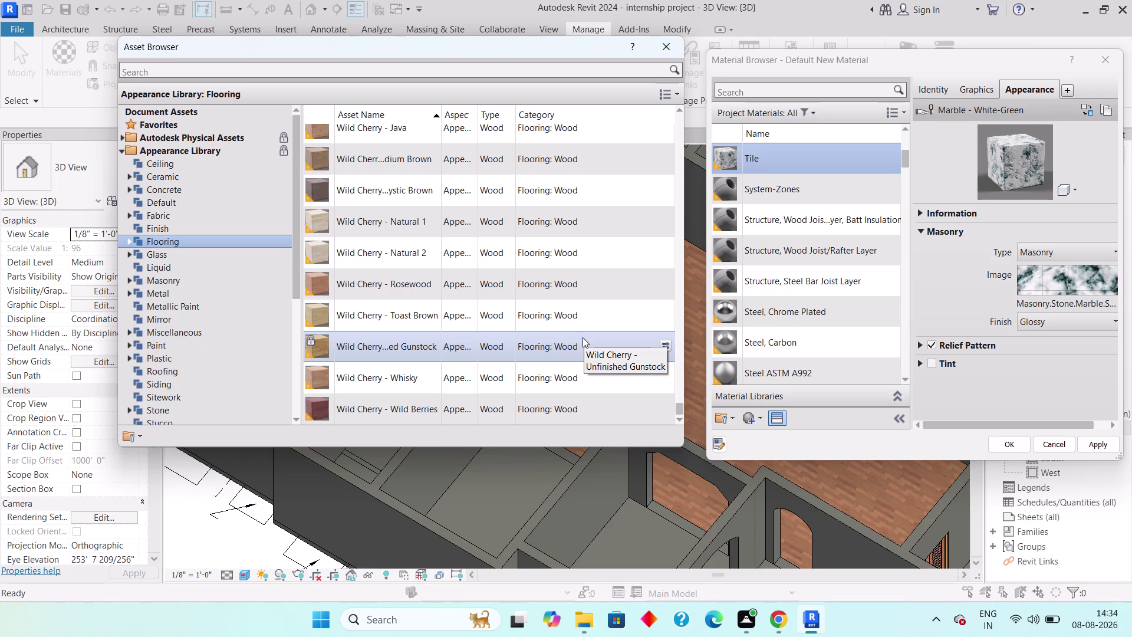
scroll(down, 3)
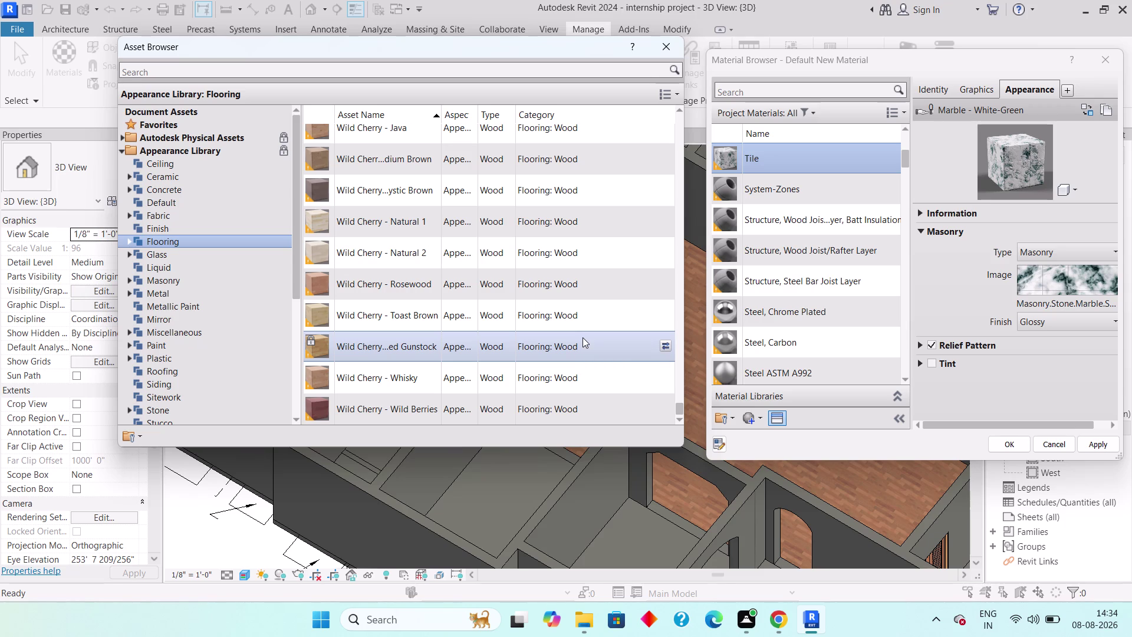
scroll(up, 3)
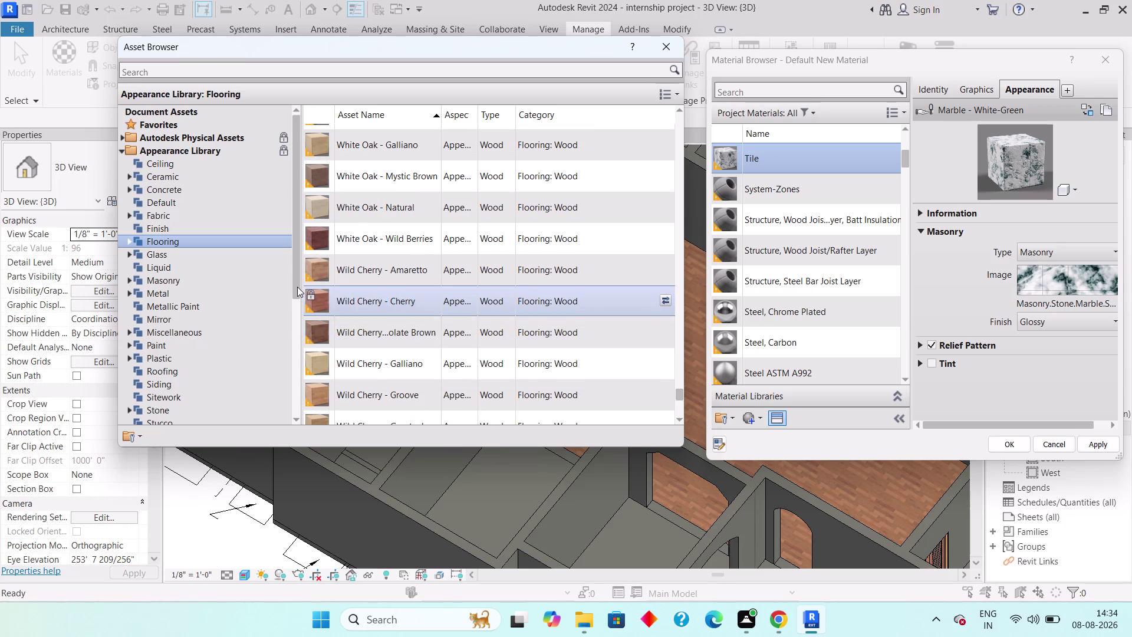
scroll(up, 3)
scroll(up, 3)
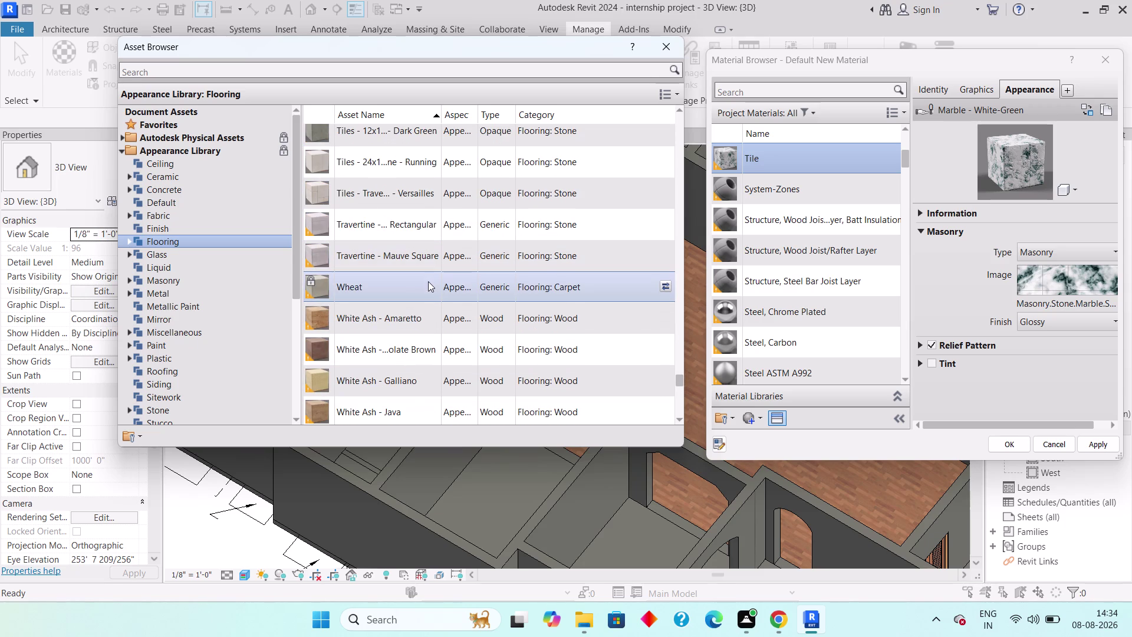
scroll(up, 3)
scroll(up, 3)
key(Escape)
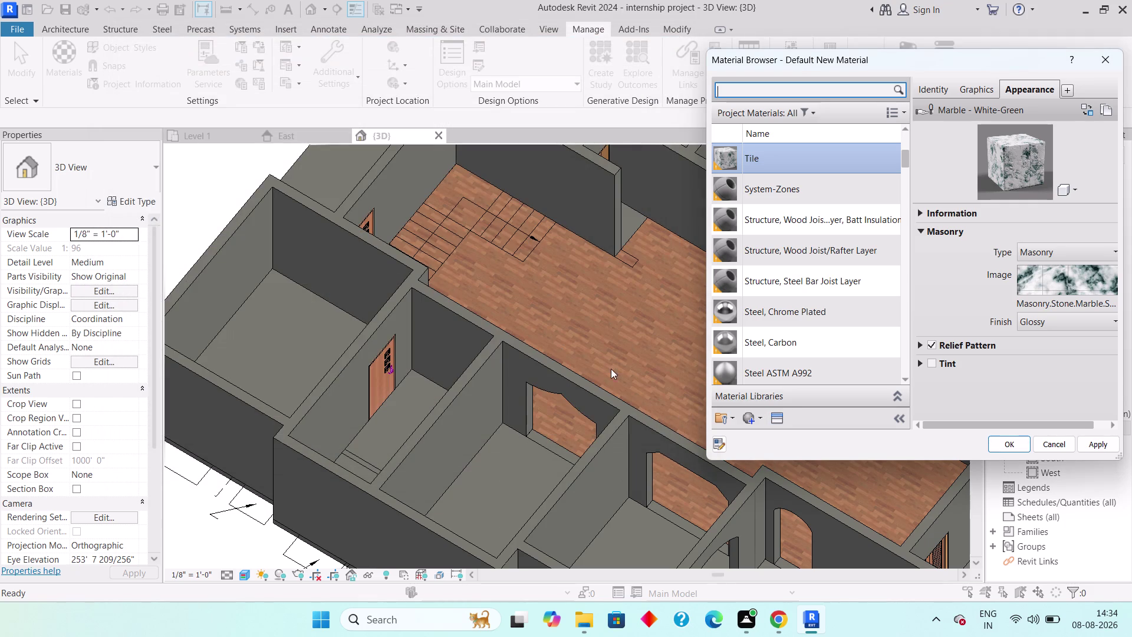
click(793, 417)
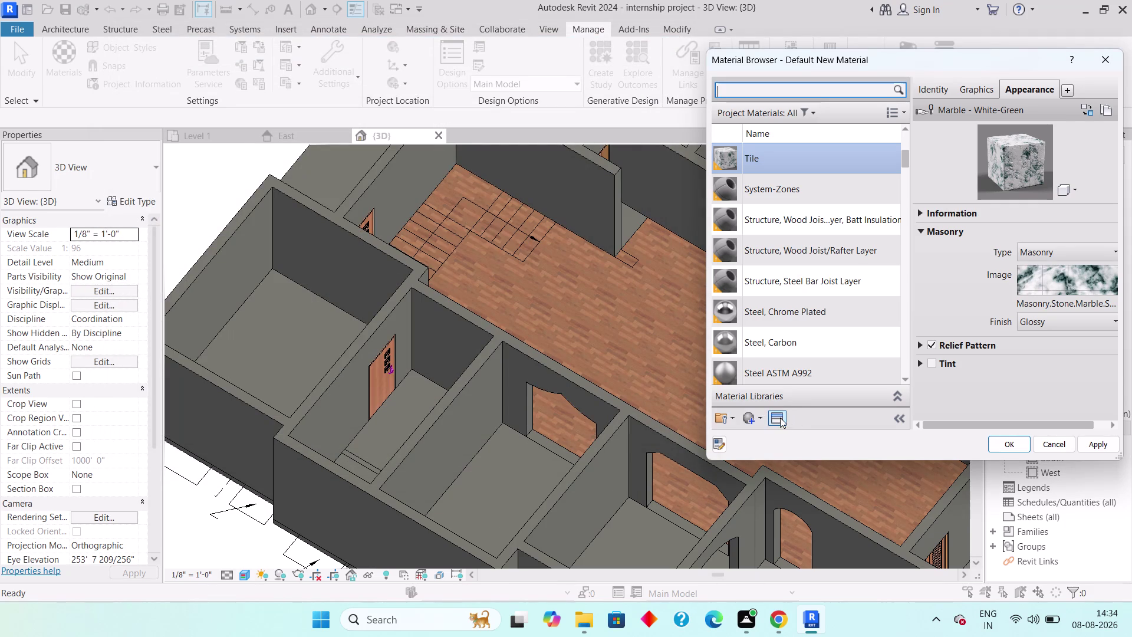
click(779, 417)
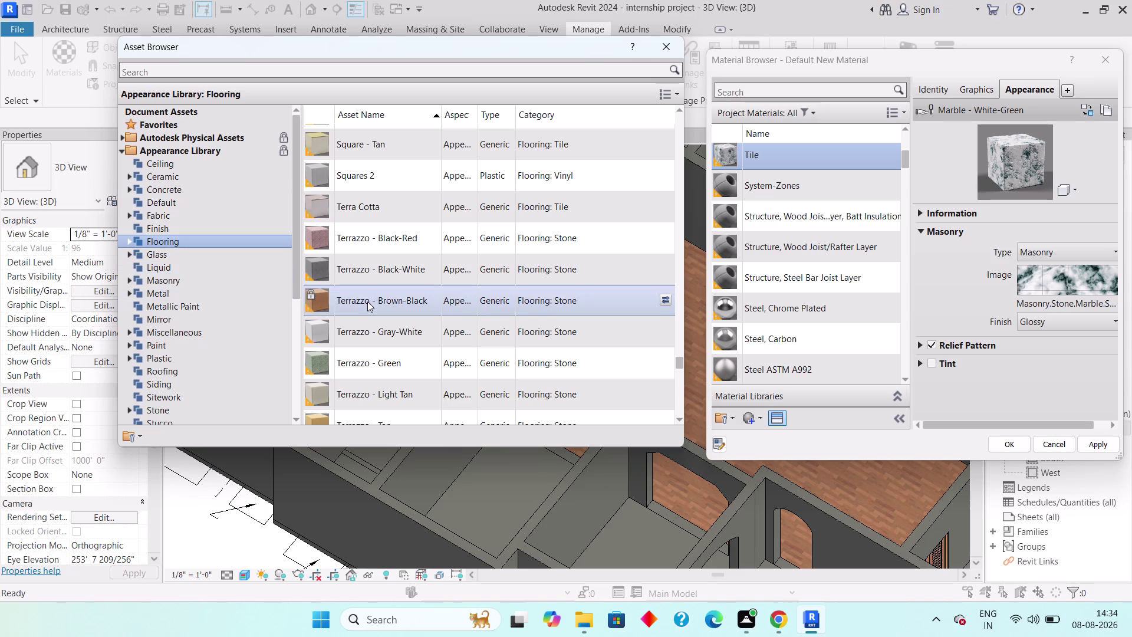
Give Tile the Masonry asset Brick - Running - Medium Blend.
scroll(down, 3)
scroll(down, 3)
scroll(down, 3)
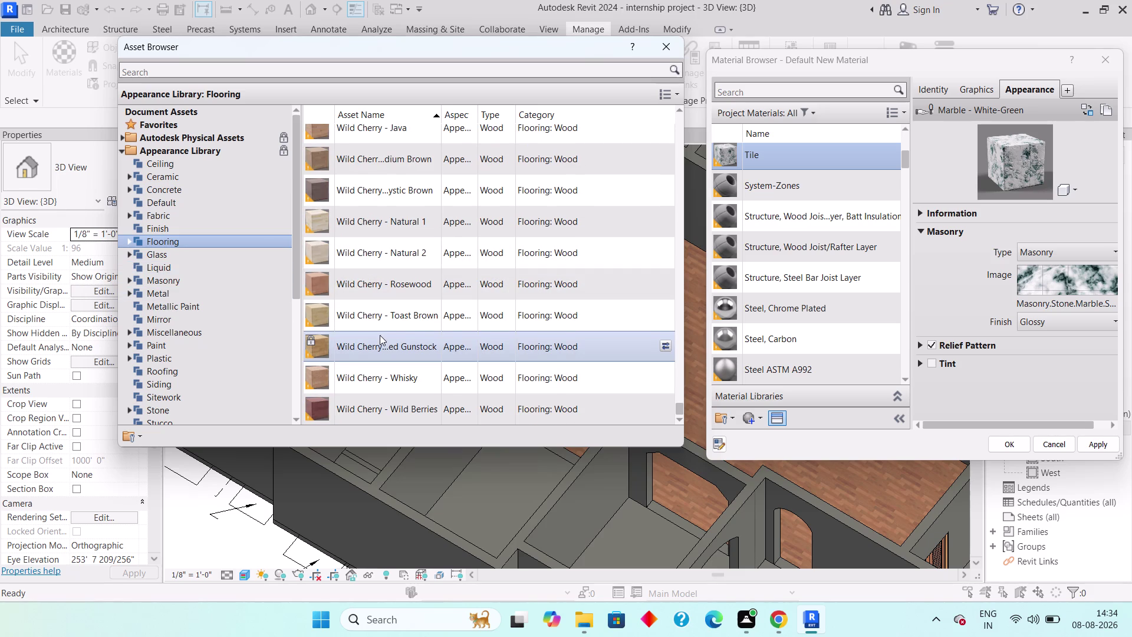
click(184, 280)
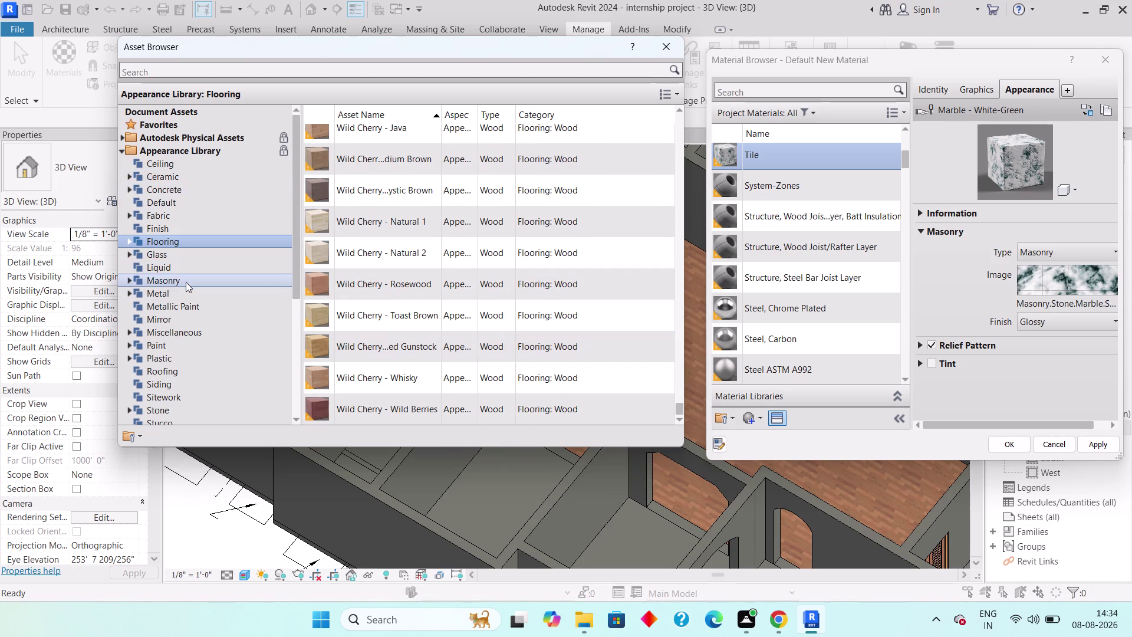
scroll(down, 3)
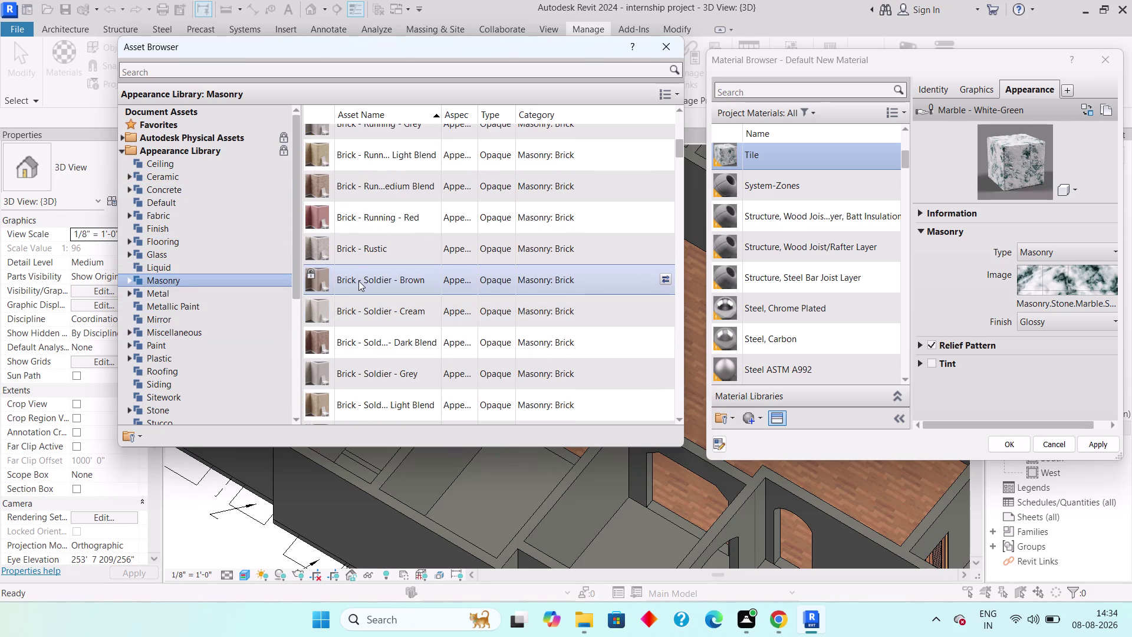
click(324, 184)
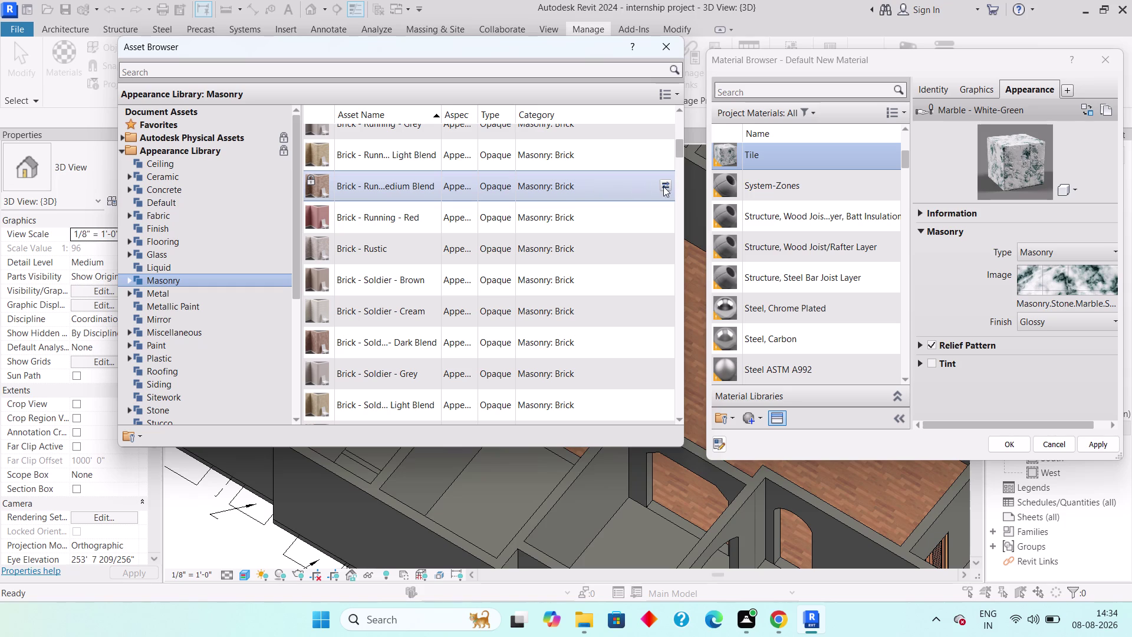
click(669, 186)
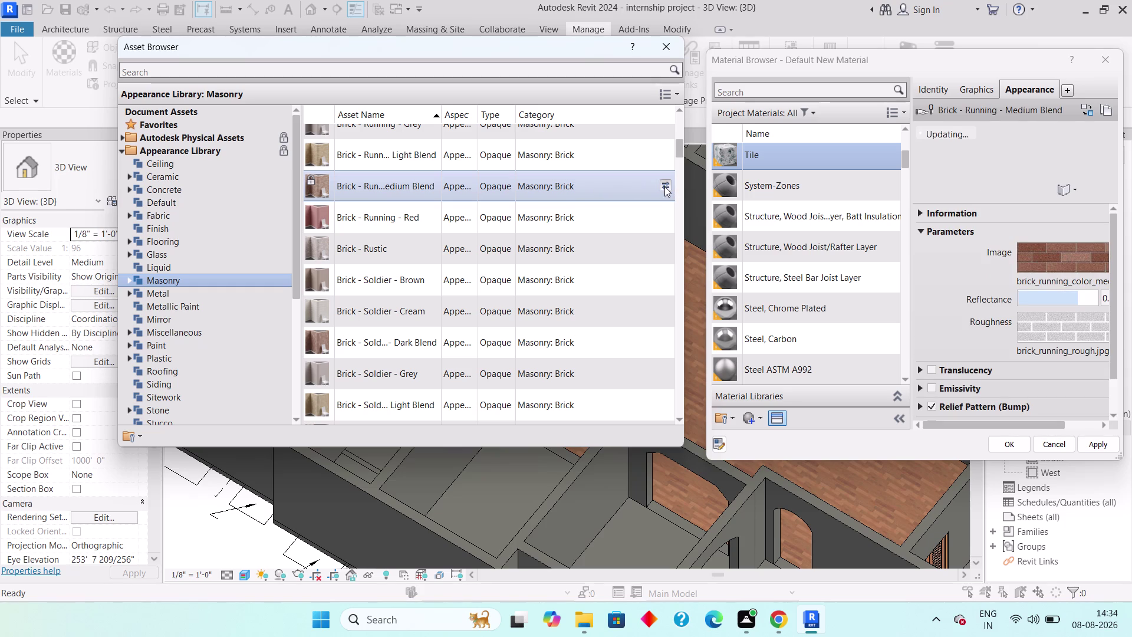
Replace Tile's appearance with CMU - Split Face Light Grey.
scroll(down, 3)
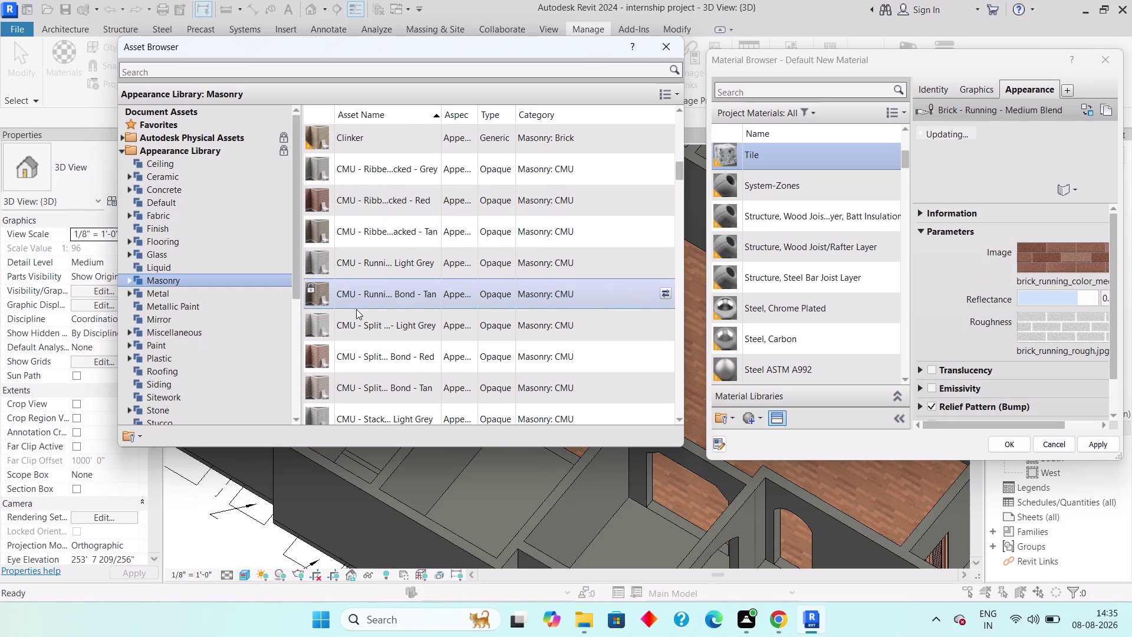
click(327, 329)
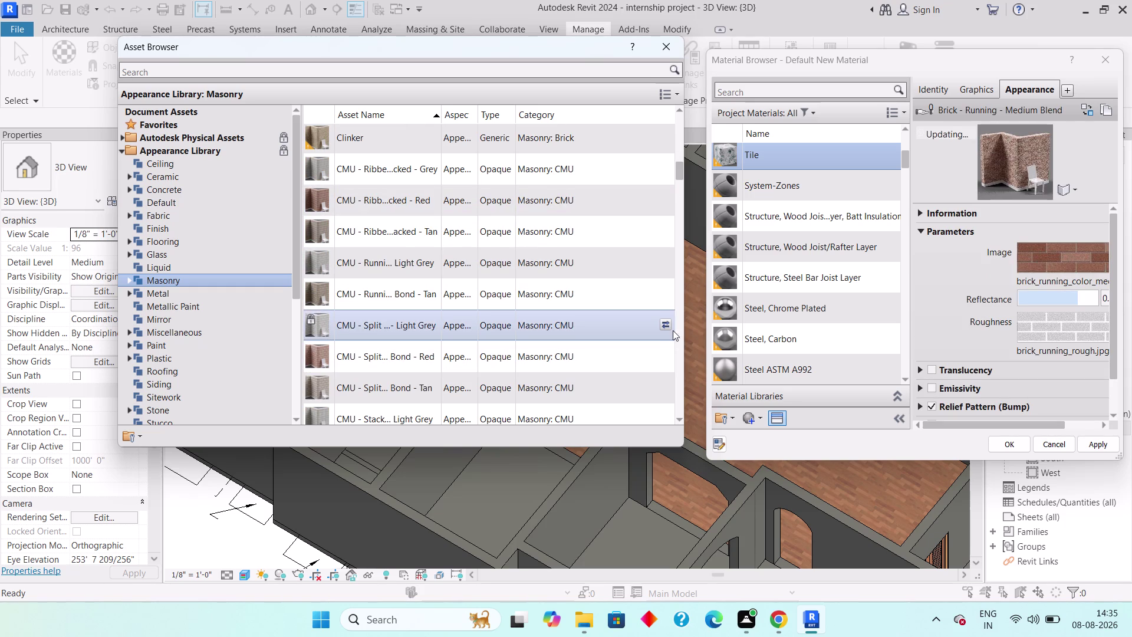
click(664, 325)
scroll(down, 3)
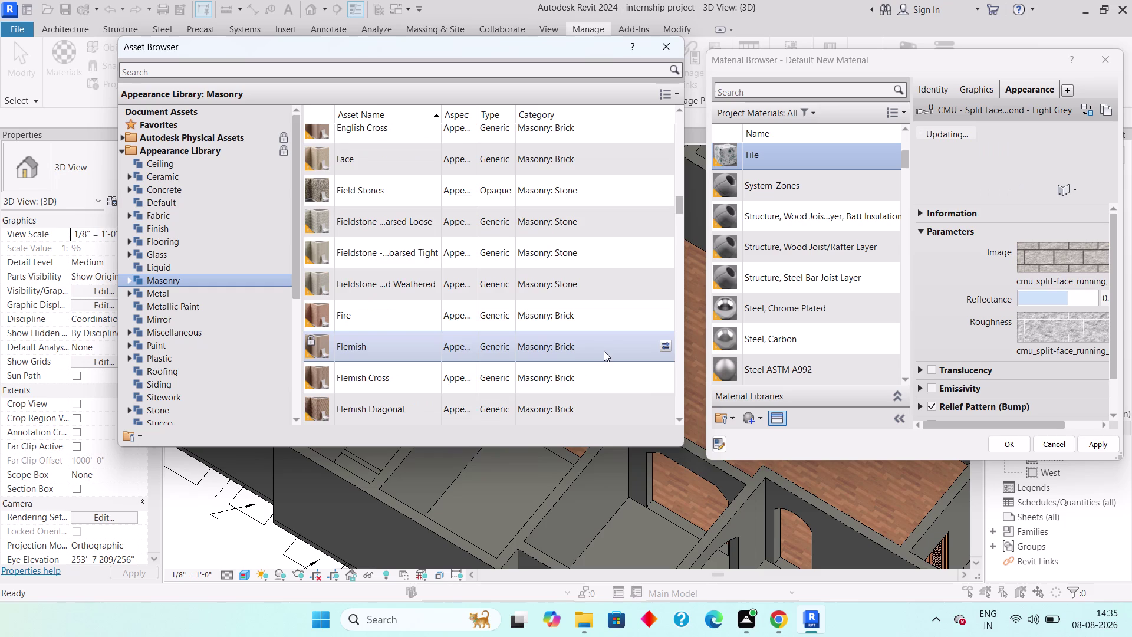
scroll(down, 3)
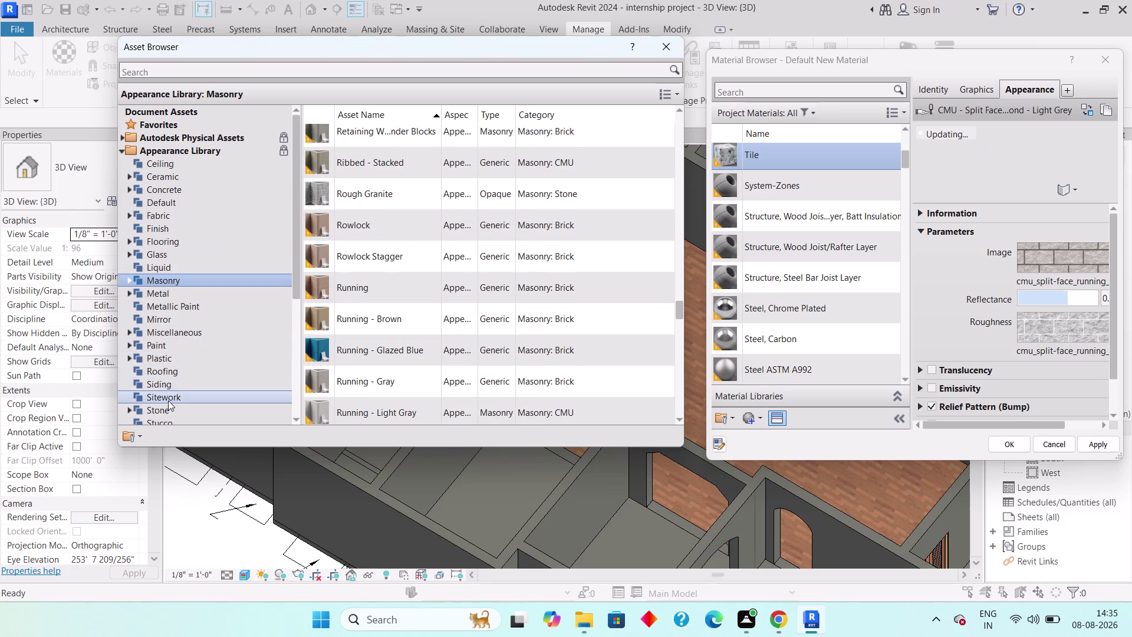
scroll(down, 3)
Apply the Stone library's Coarse Polished - White appearance to Tile and close the material dialogs.
click(164, 297)
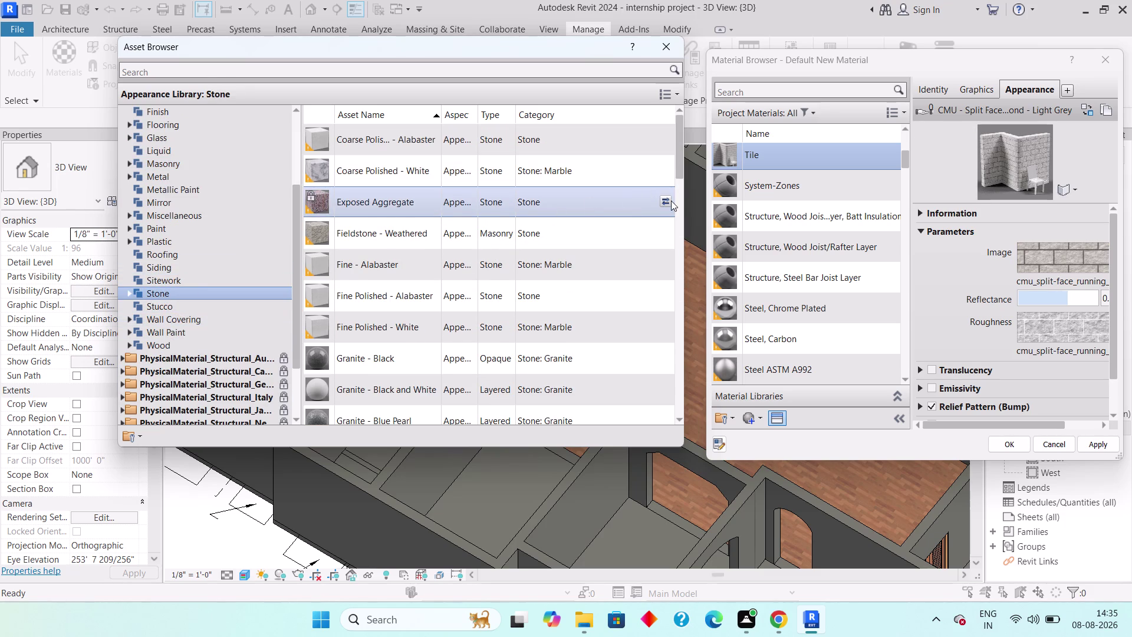
click(668, 200)
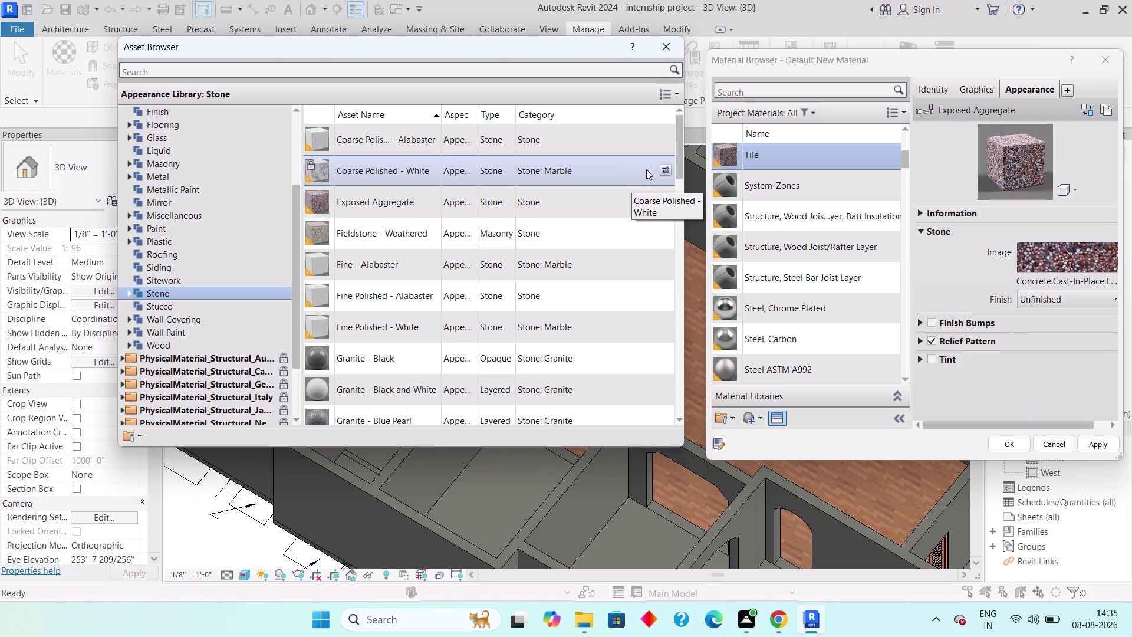
click(662, 172)
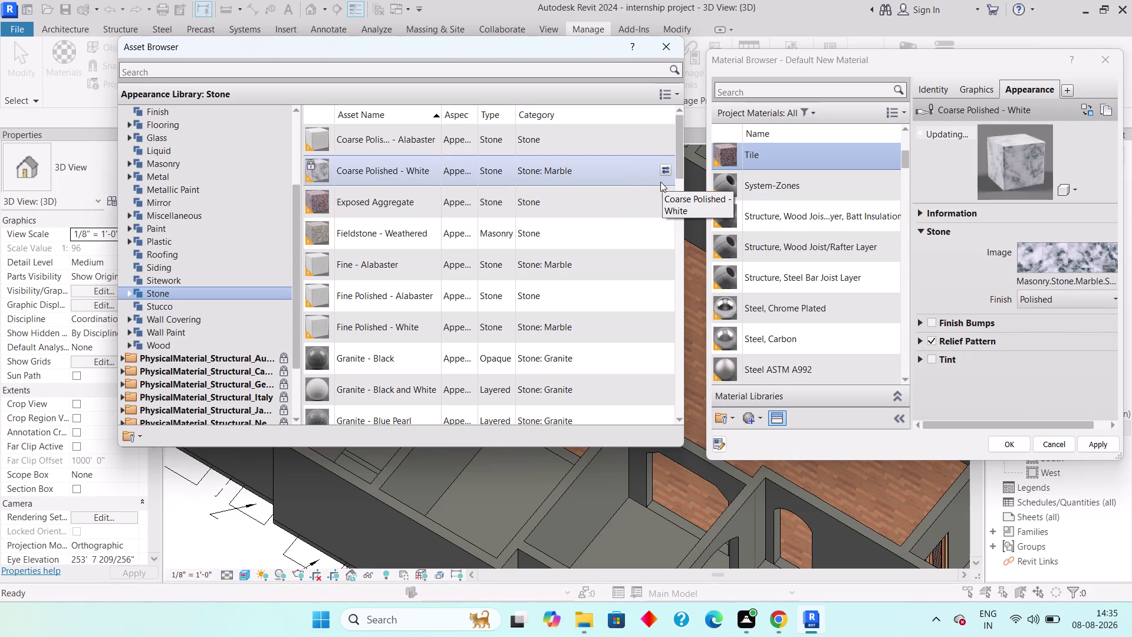
scroll(down, 3)
scroll(down, 3)
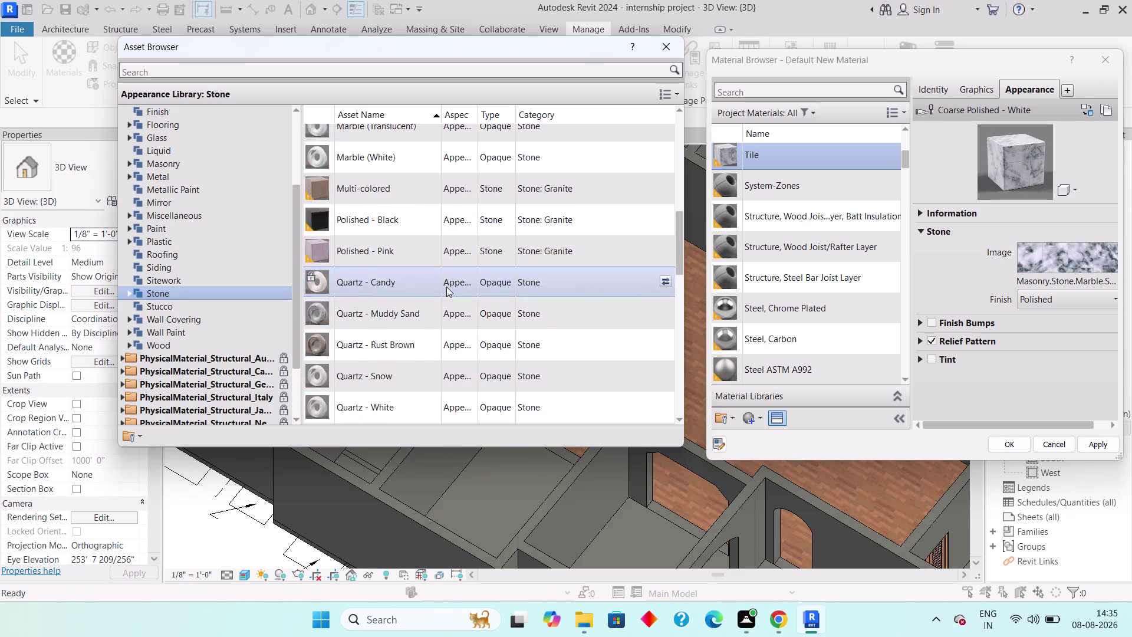
scroll(down, 3)
scroll(down, 3)
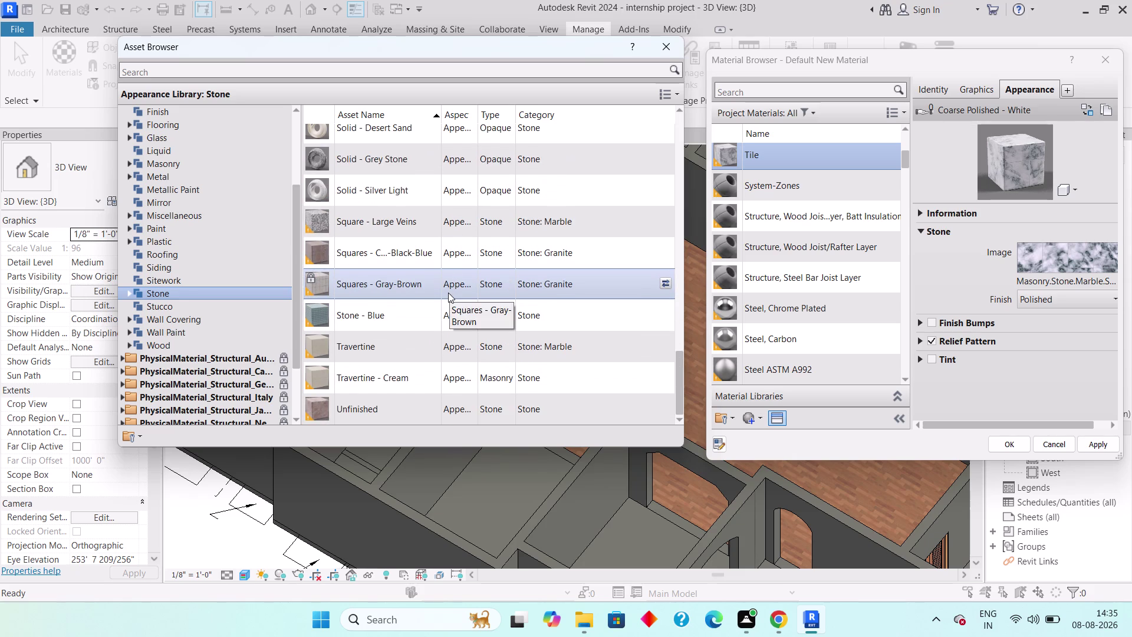
scroll(down, 3)
scroll(down, 3)
scroll(down, 3)
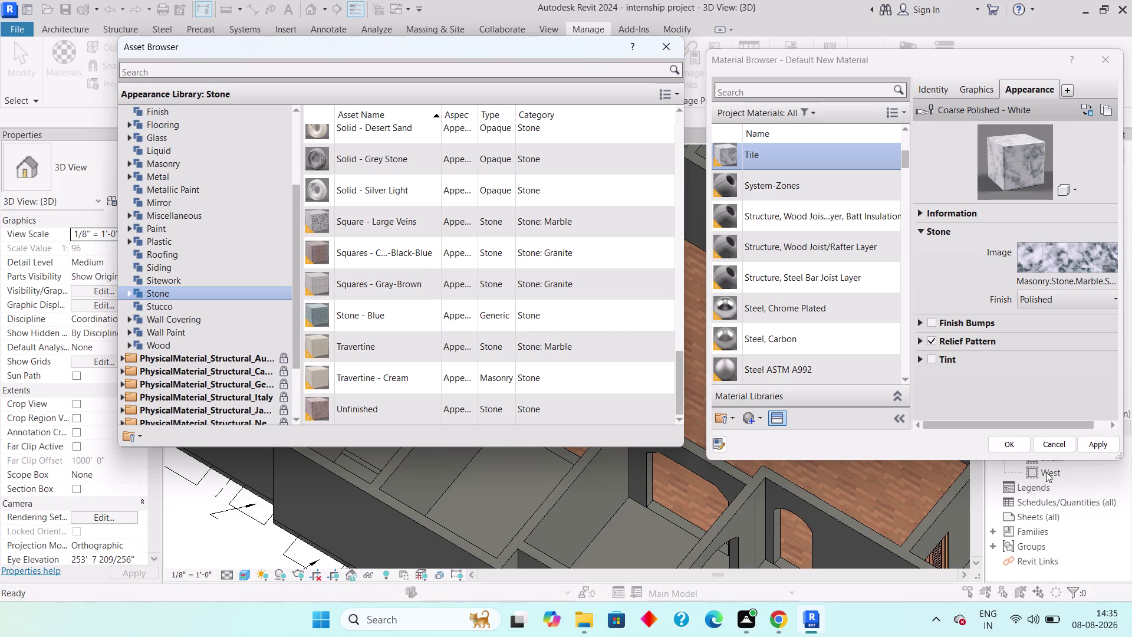
click(1013, 447)
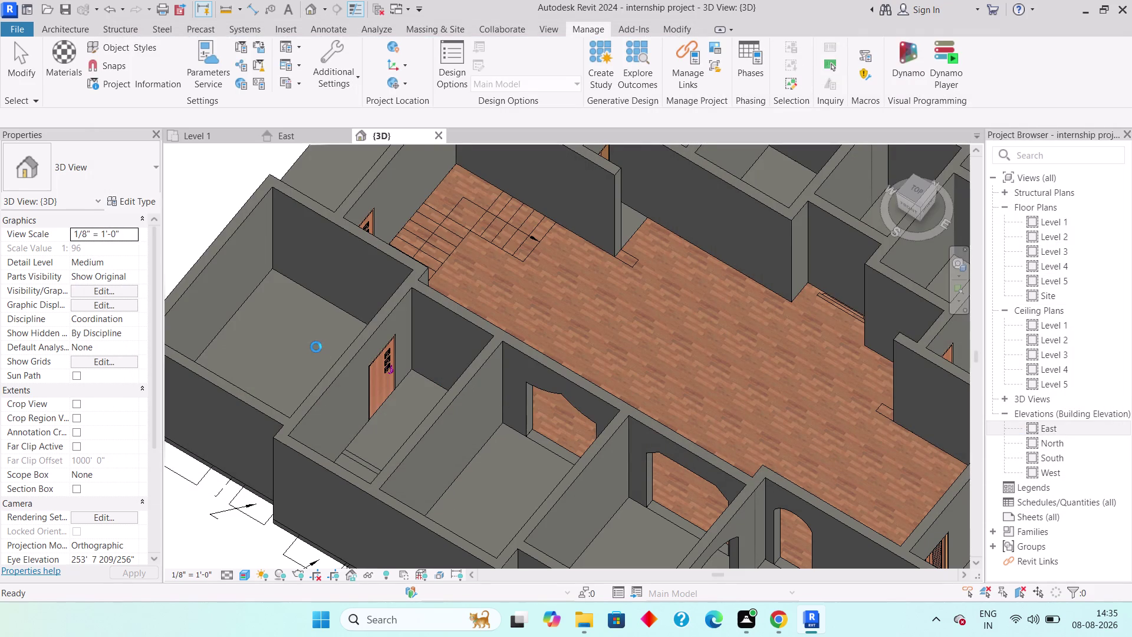
Paint the left and far small rooms' floors with Tile, orbiting between them.
text(pt)
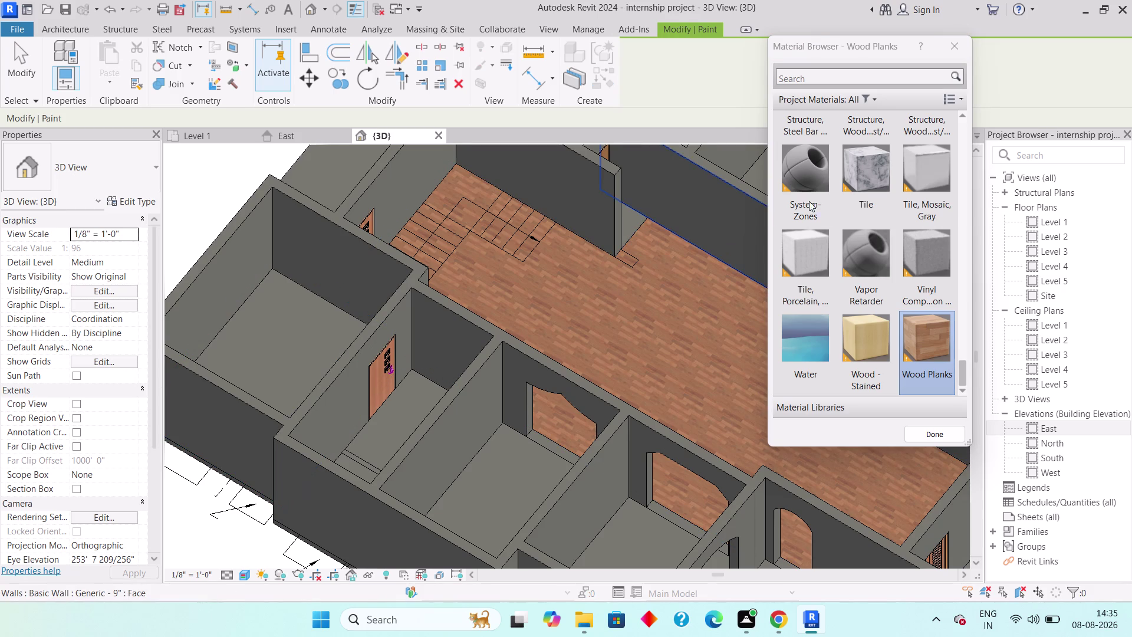
click(850, 176)
click(277, 314)
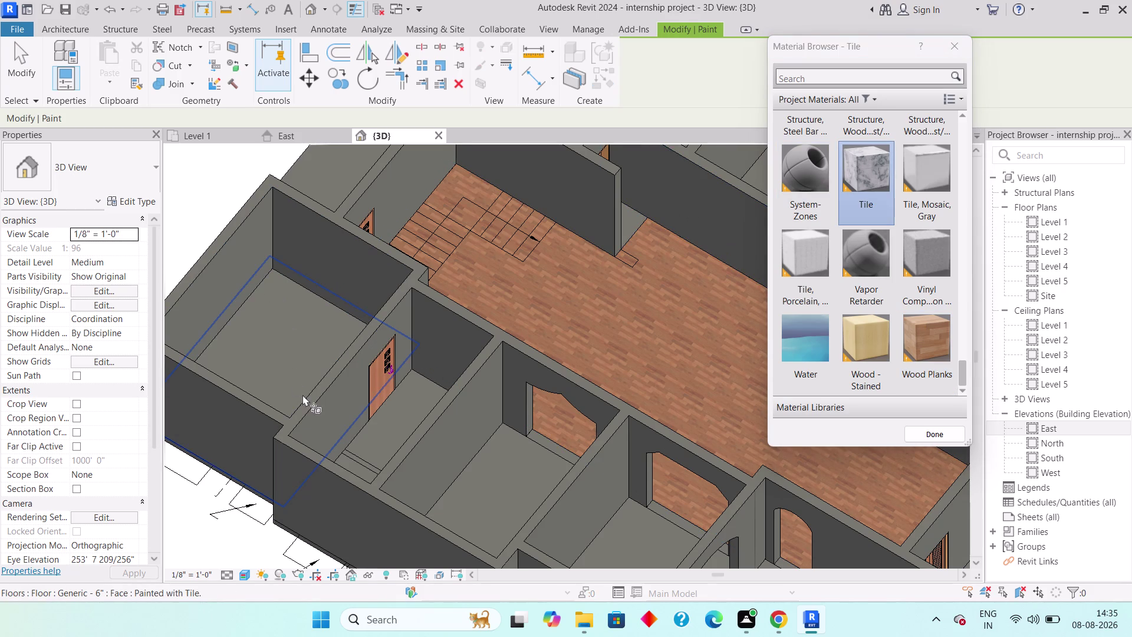
scroll(down, 3)
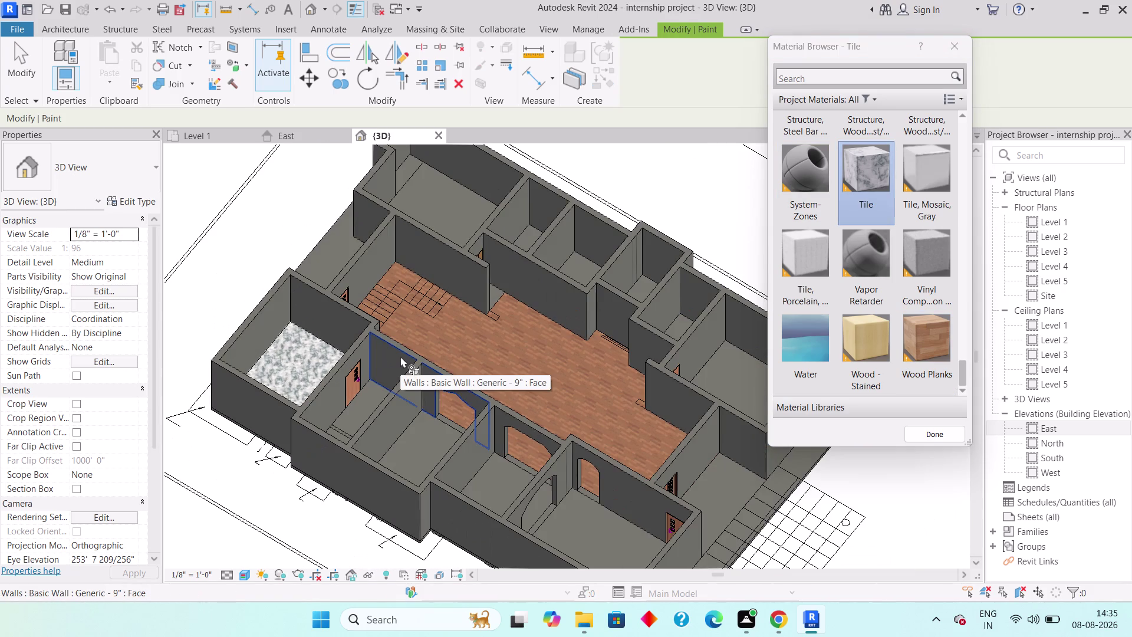
middle_drag(423, 315, 415, 348)
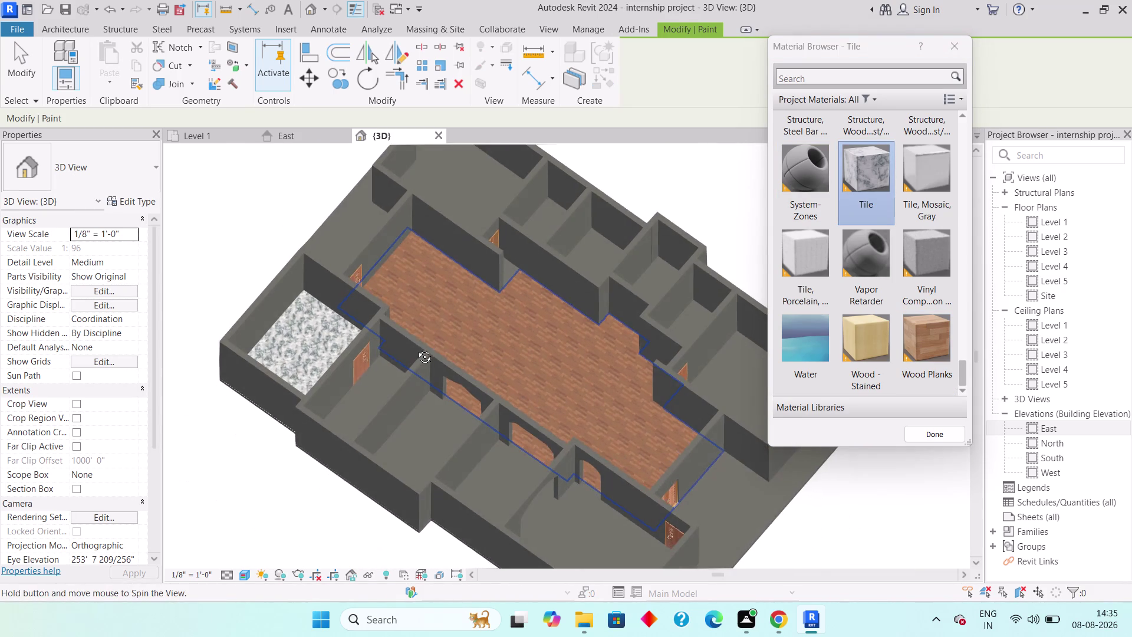
middle_drag(415, 348, 383, 327)
click(550, 197)
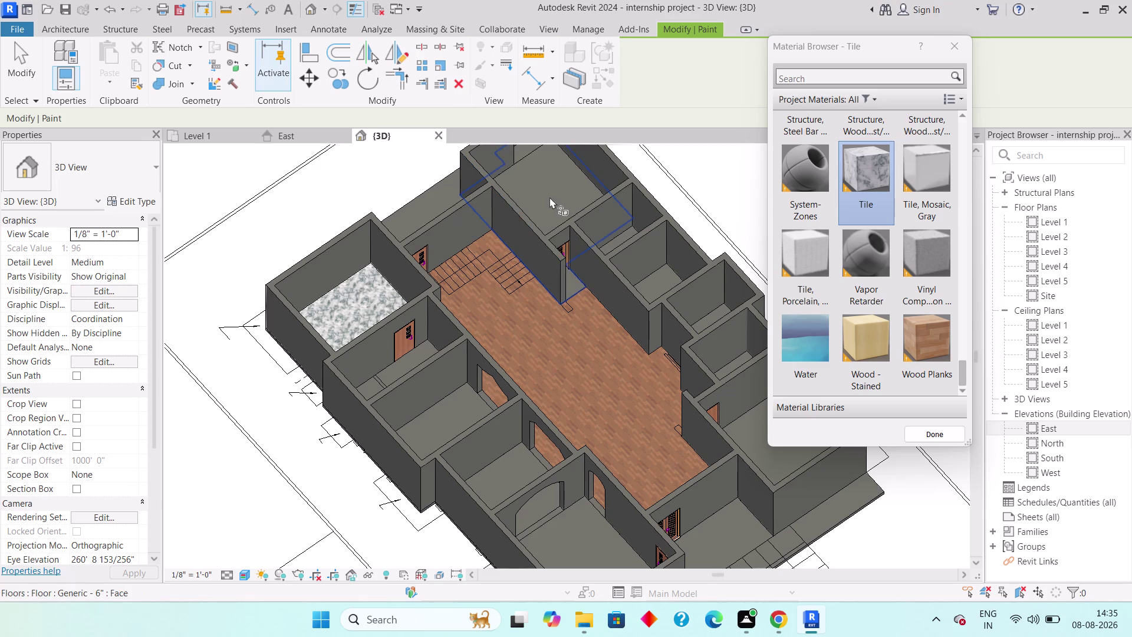
middle_drag(526, 365, 512, 341)
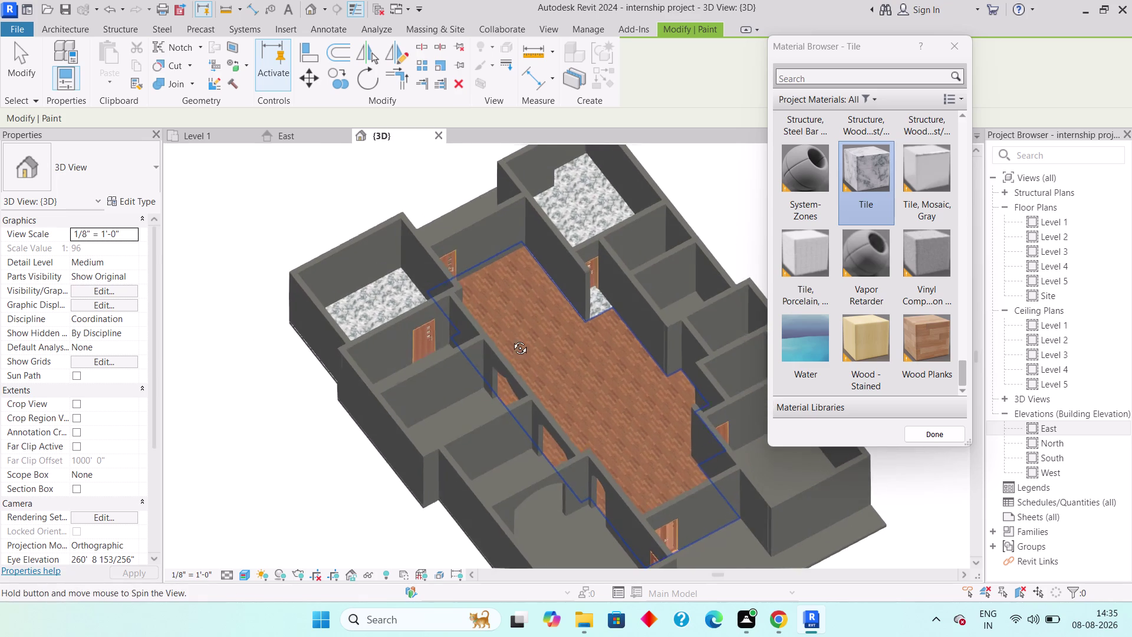
middle_drag(512, 340, 510, 330)
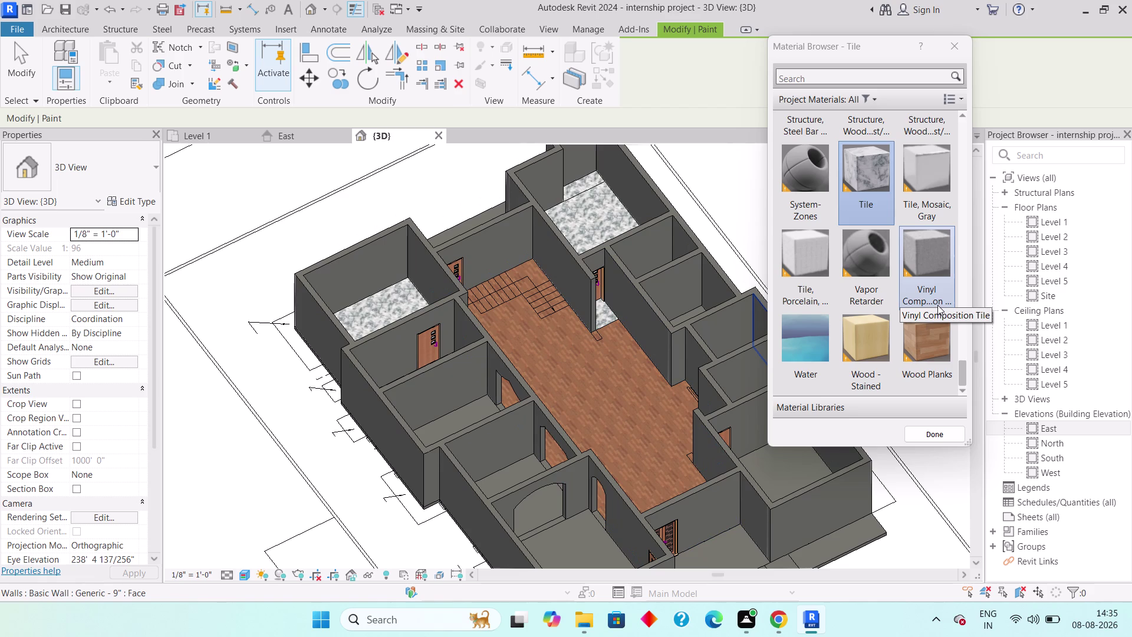
Filter the Material Browser to show only wood materials.
scroll(up, 3)
scroll(down, 3)
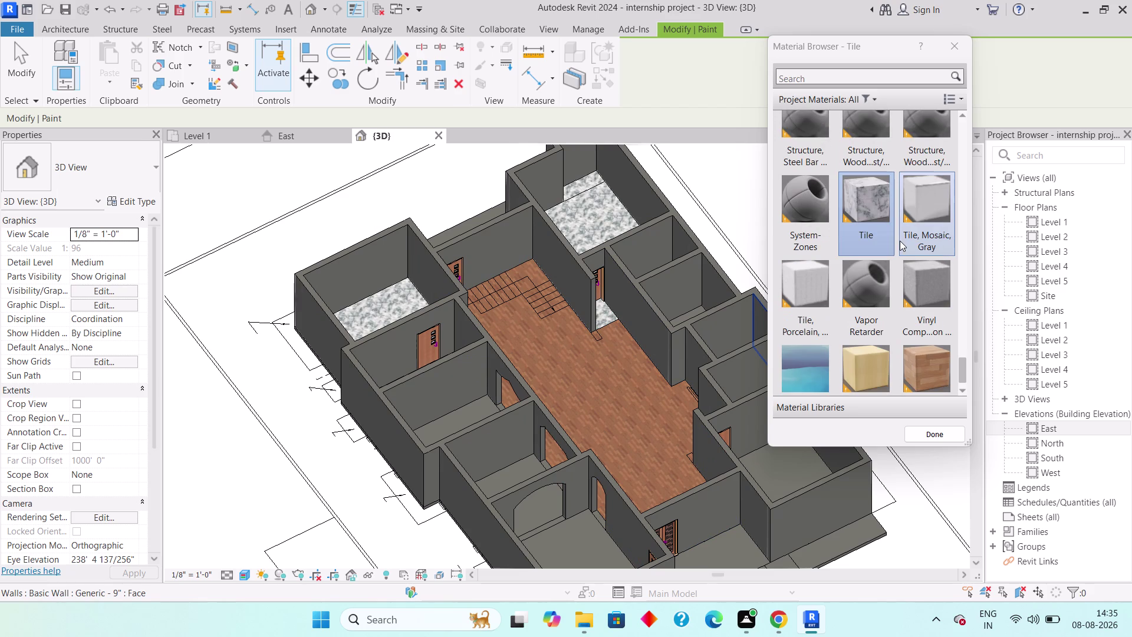
scroll(down, 3)
scroll(up, 3)
scroll(up, 3)
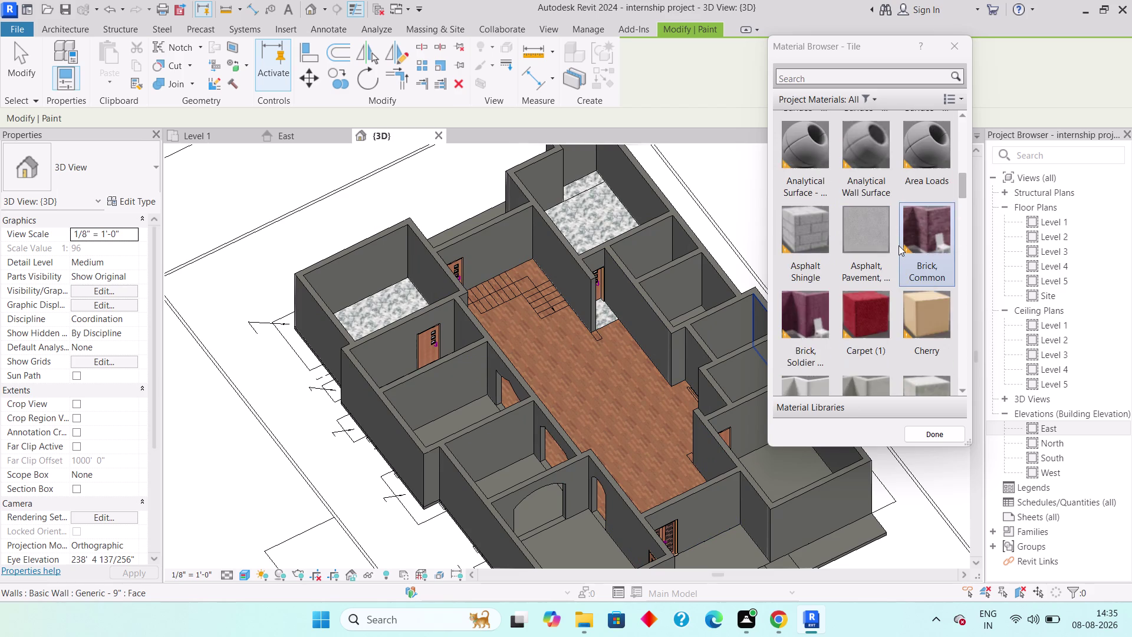
scroll(up, 3)
scroll(up, 3)
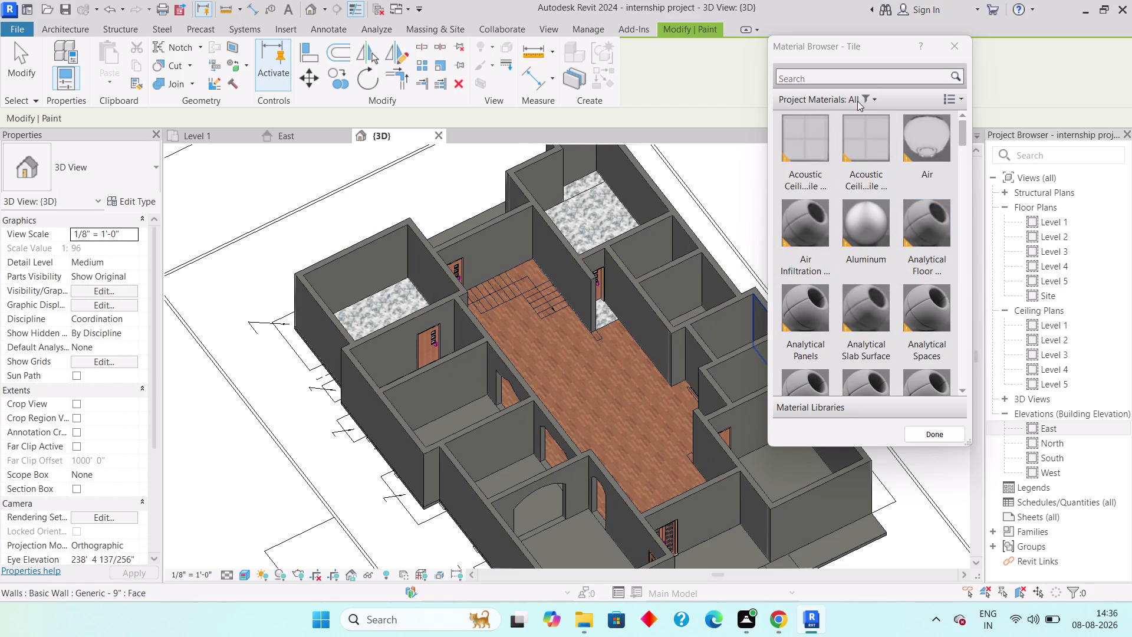
click(862, 95)
click(811, 354)
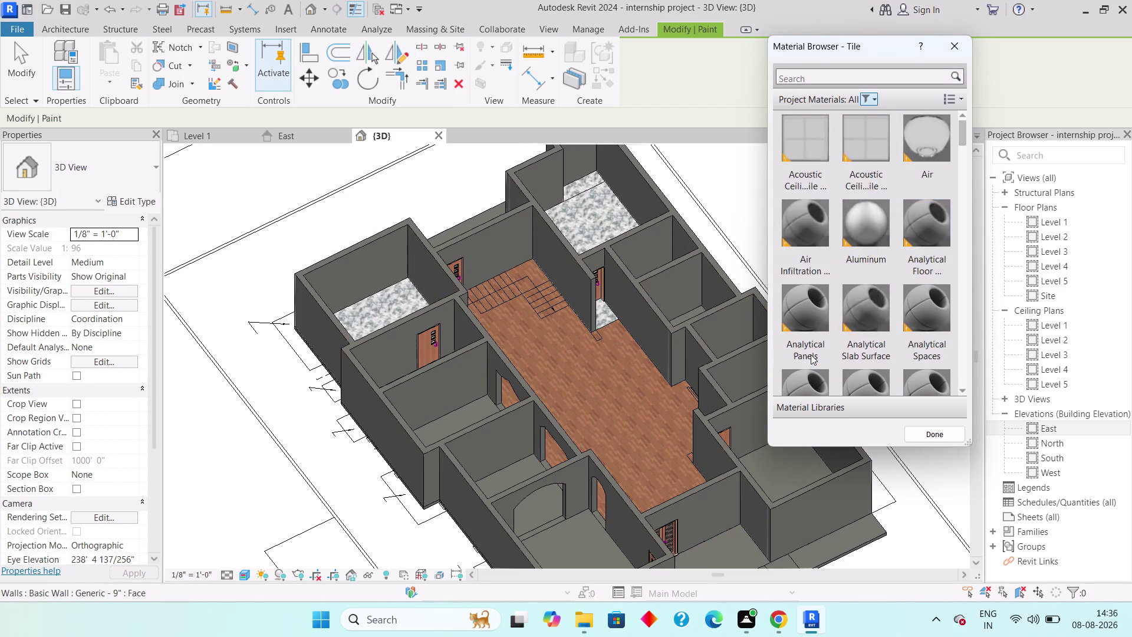
Try Cherry, Door - Architrave, then Plywood, Sheathing on the far small room's floor.
scroll(down, 3)
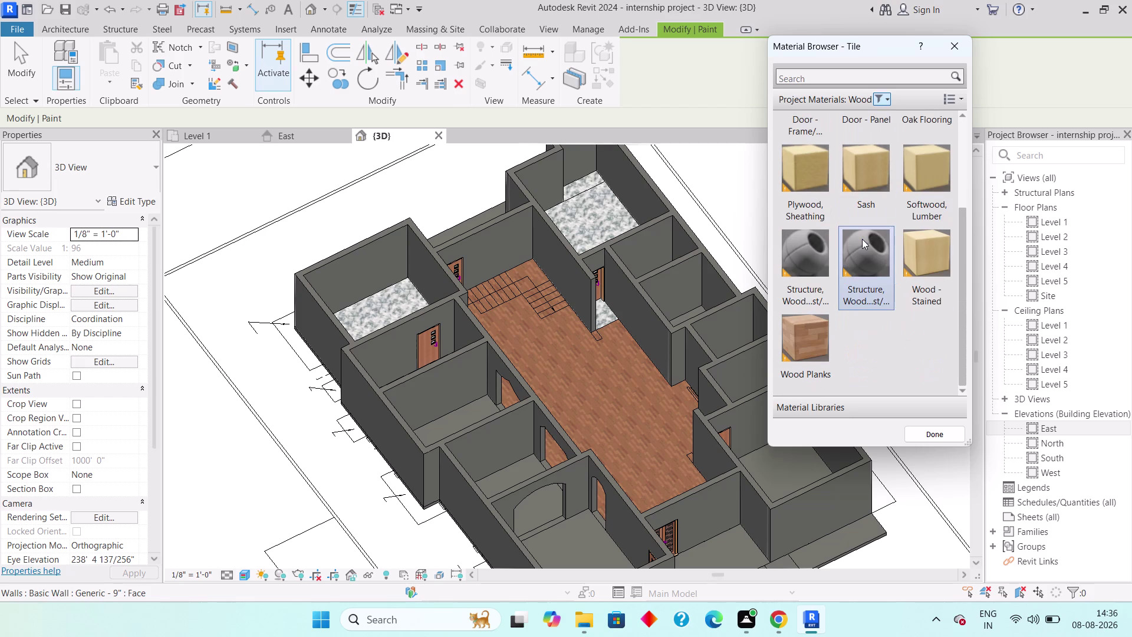
scroll(up, 3)
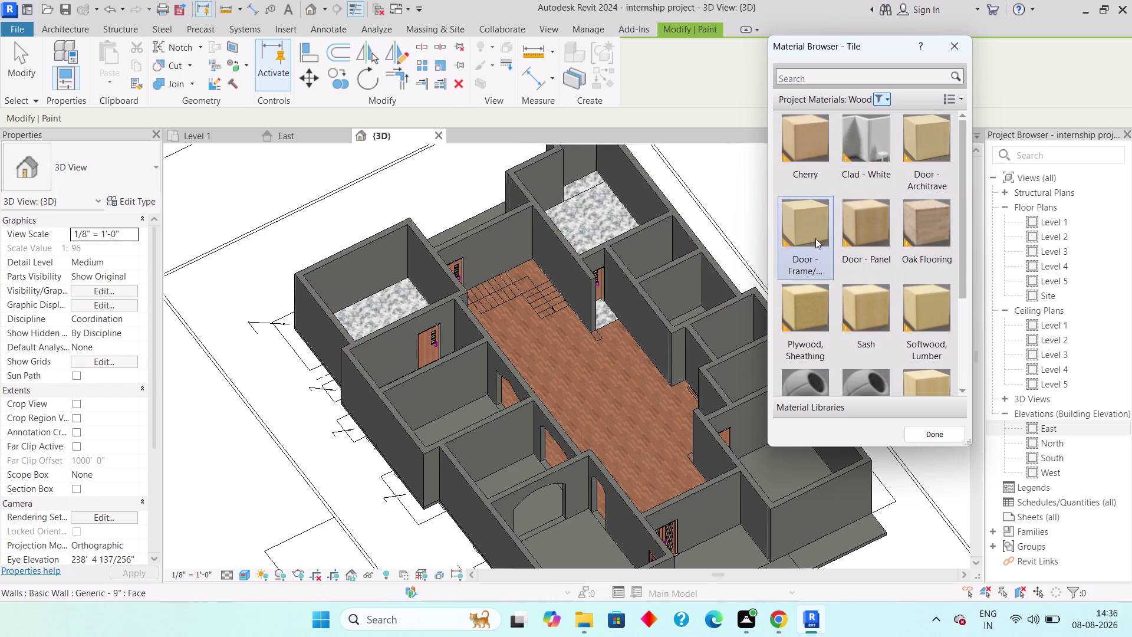
click(800, 159)
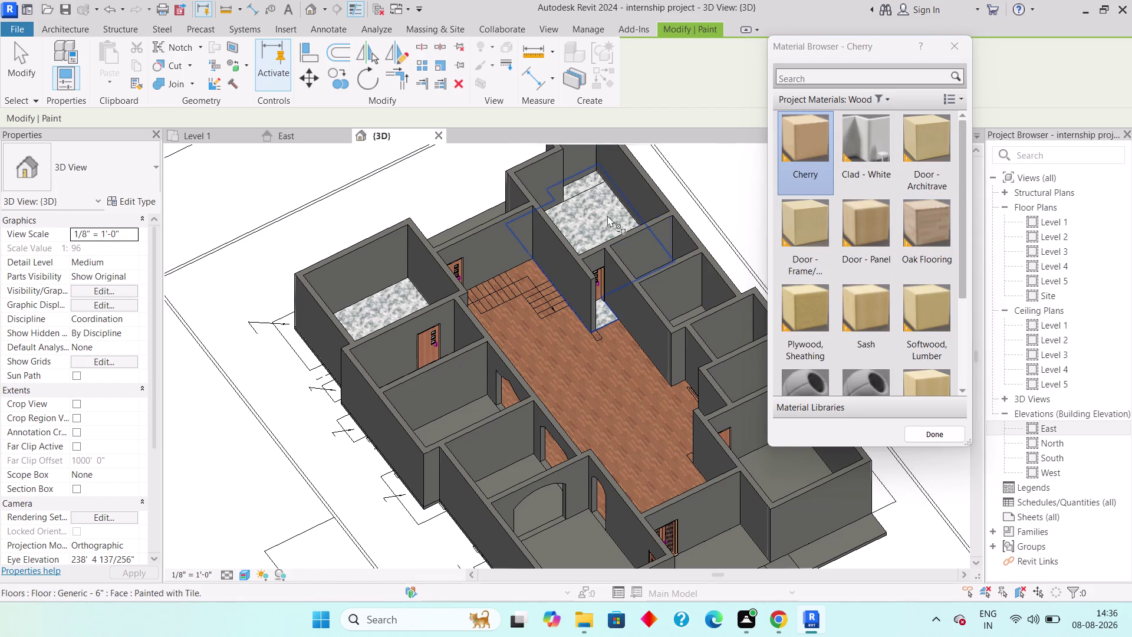
click(605, 215)
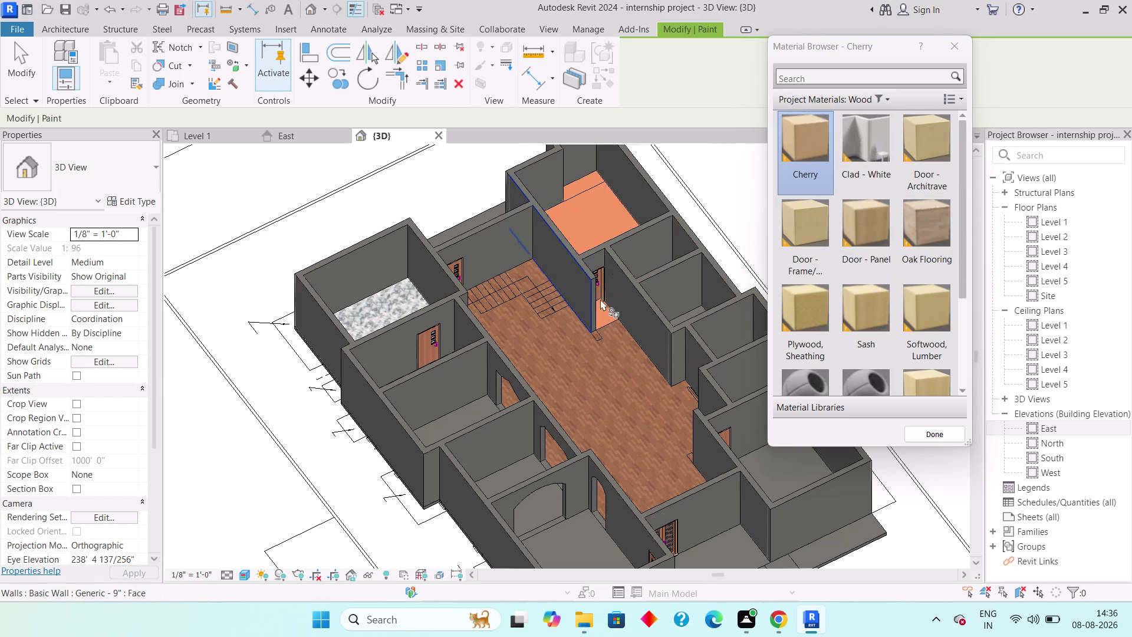
click(925, 155)
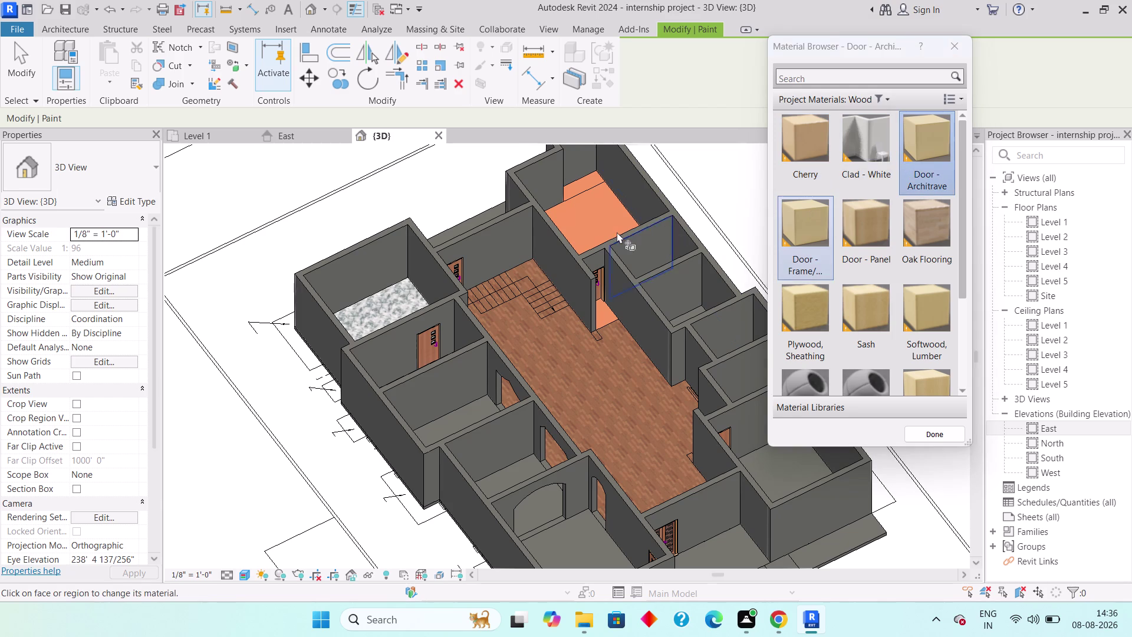
click(586, 223)
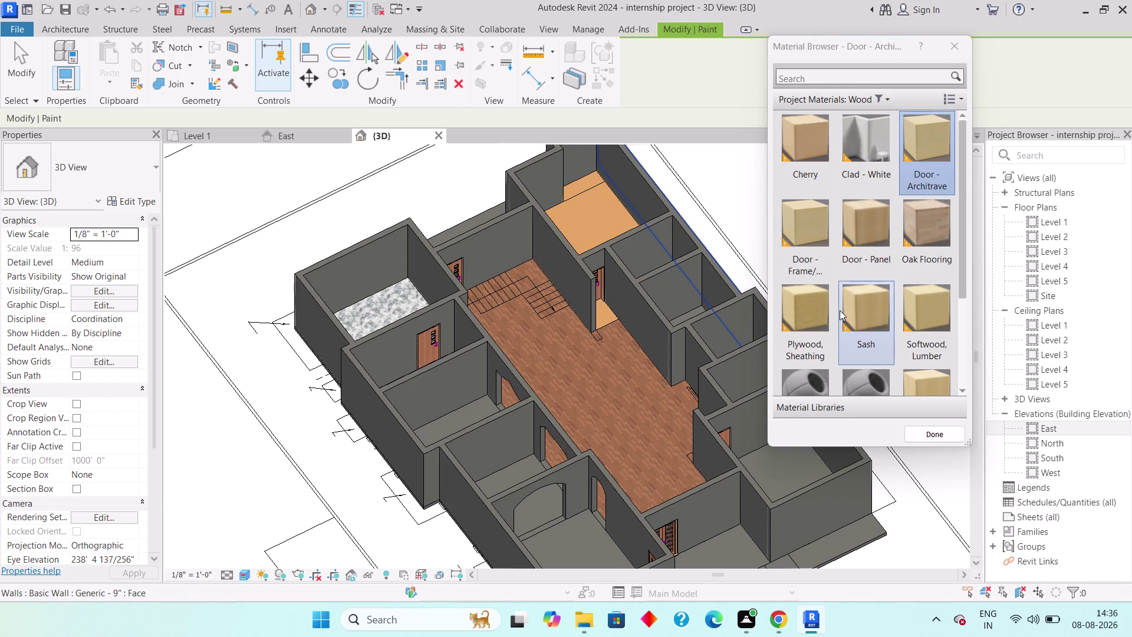
click(819, 313)
click(589, 217)
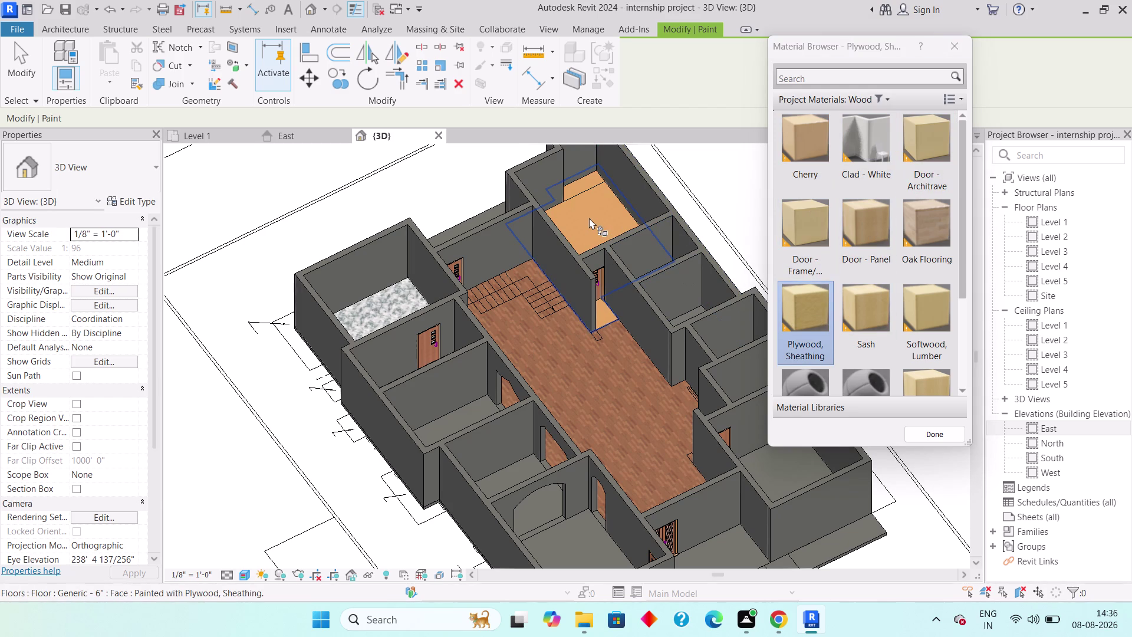
Paint the far, left and right-hand small room floors with Wood Planks.
scroll(down, 3)
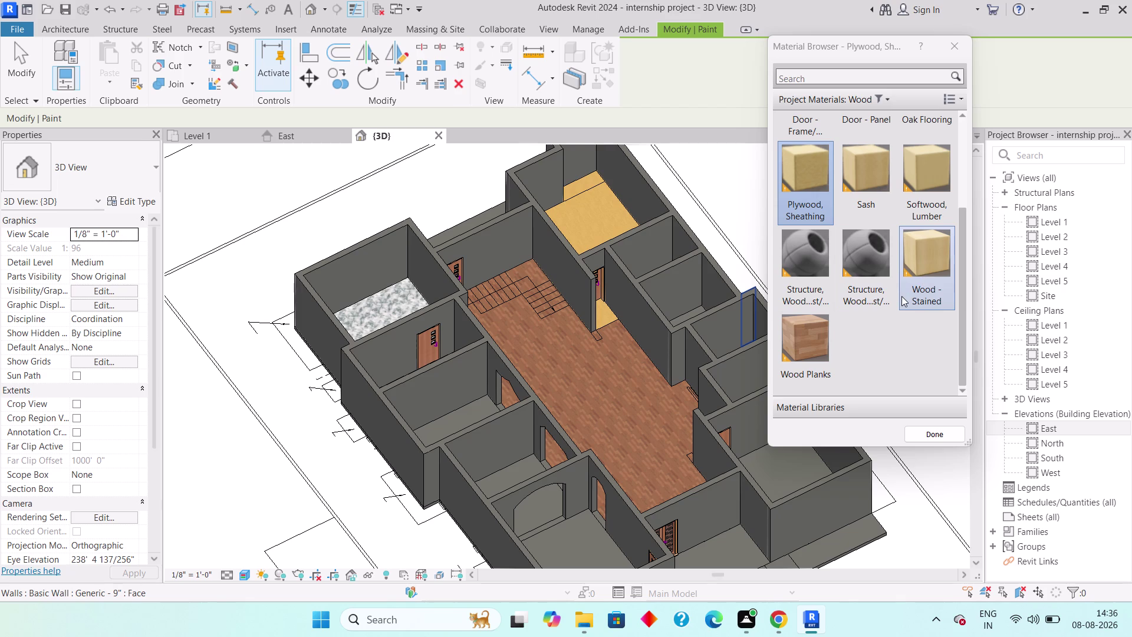
click(805, 347)
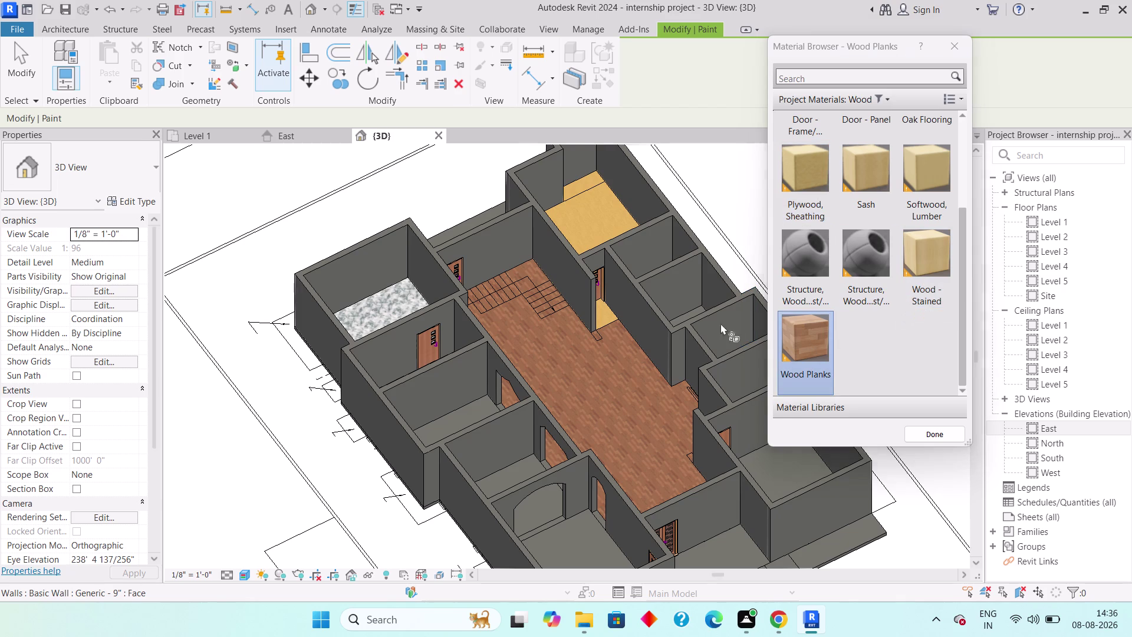
click(581, 209)
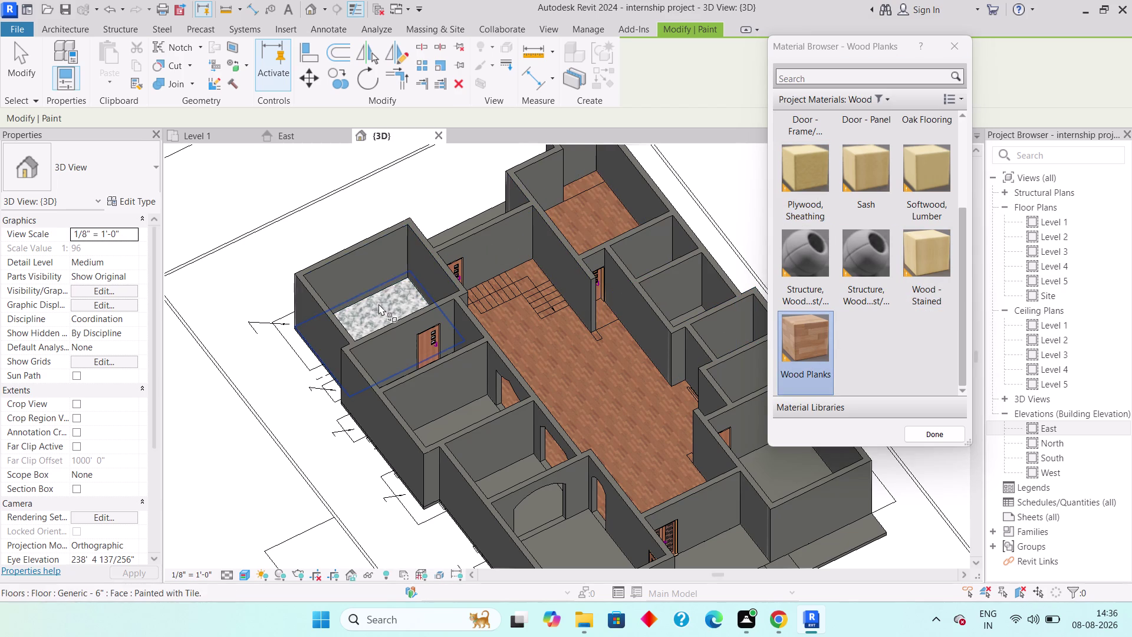
click(378, 304)
scroll(down, 3)
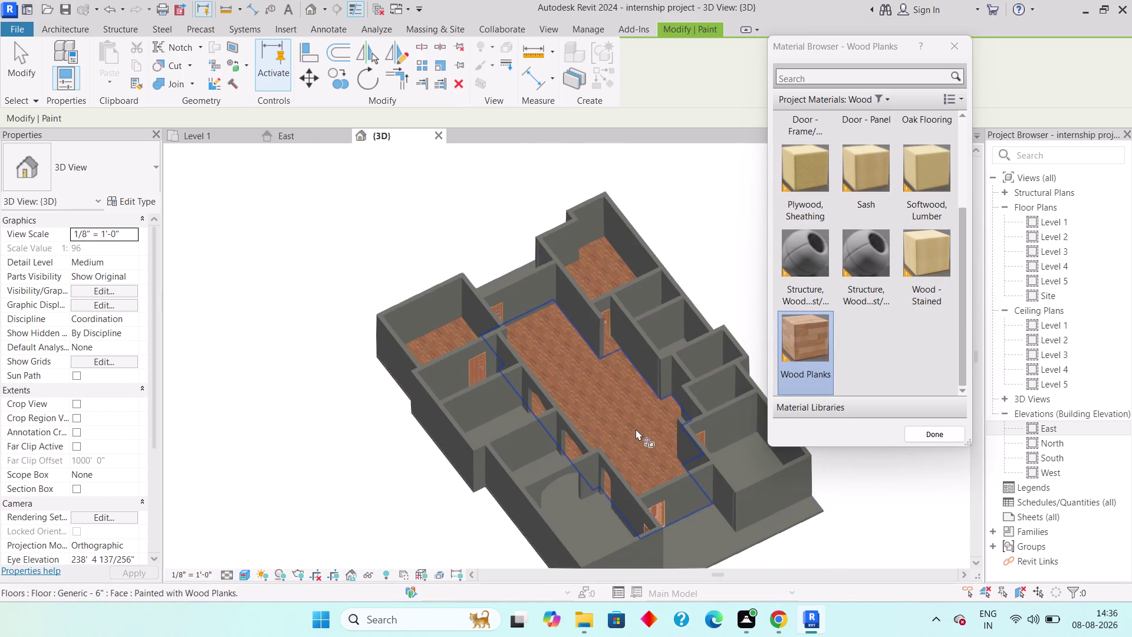
scroll(down, 3)
middle_drag(610, 369, 677, 456)
click(698, 375)
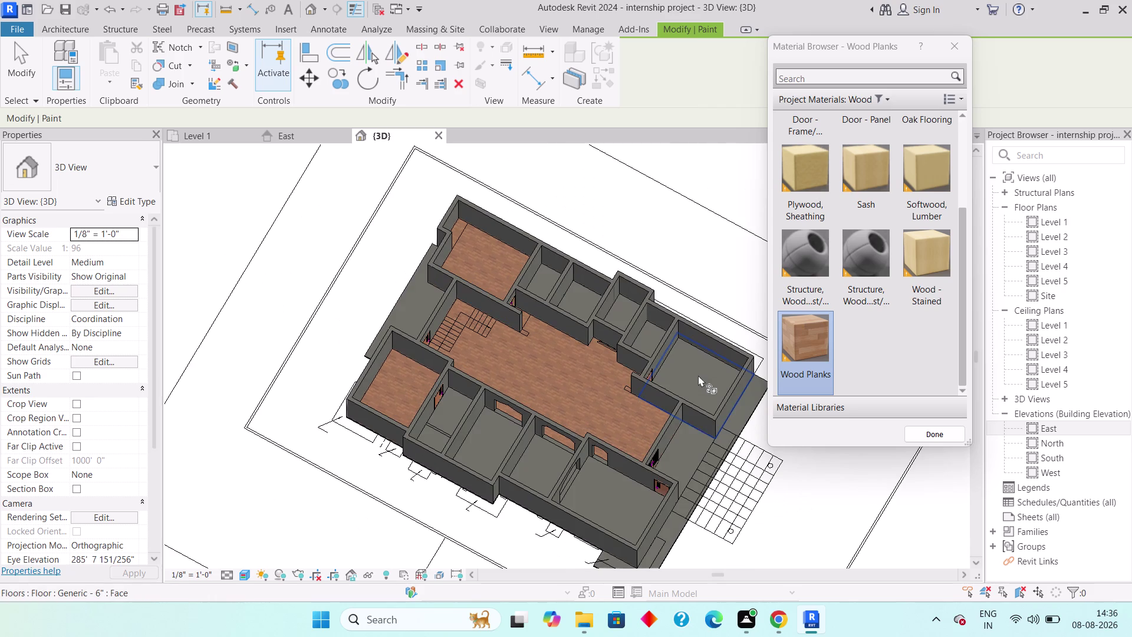
click(613, 511)
Orbit toward the lower rooms and place the cursor in the material search field.
middle_drag(620, 487, 572, 462)
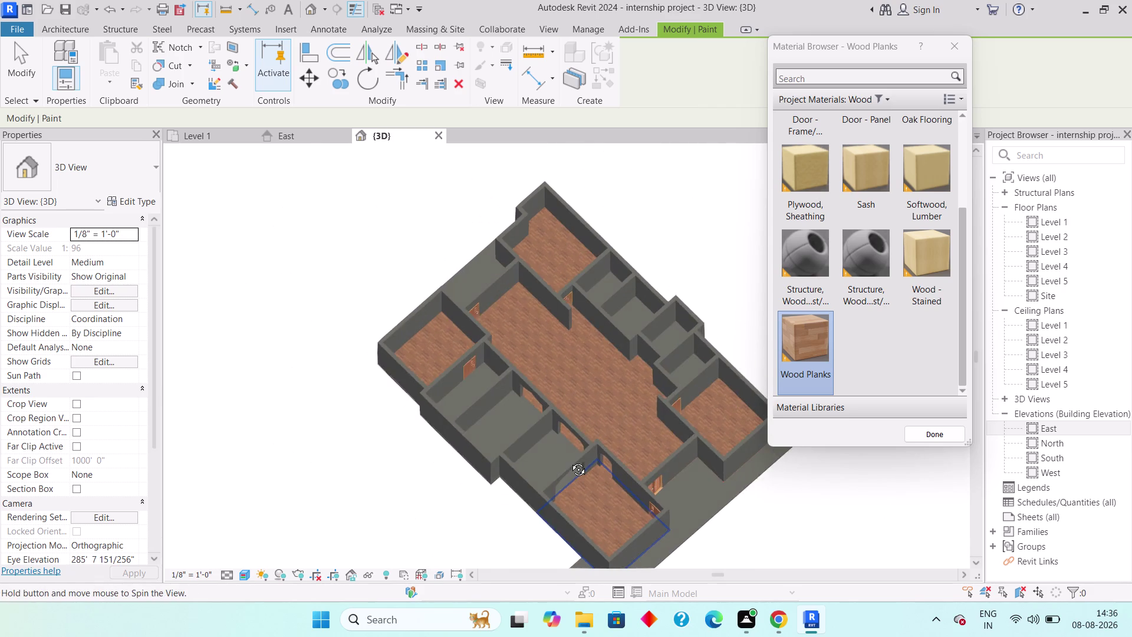
middle_drag(572, 462, 570, 460)
scroll(up, 3)
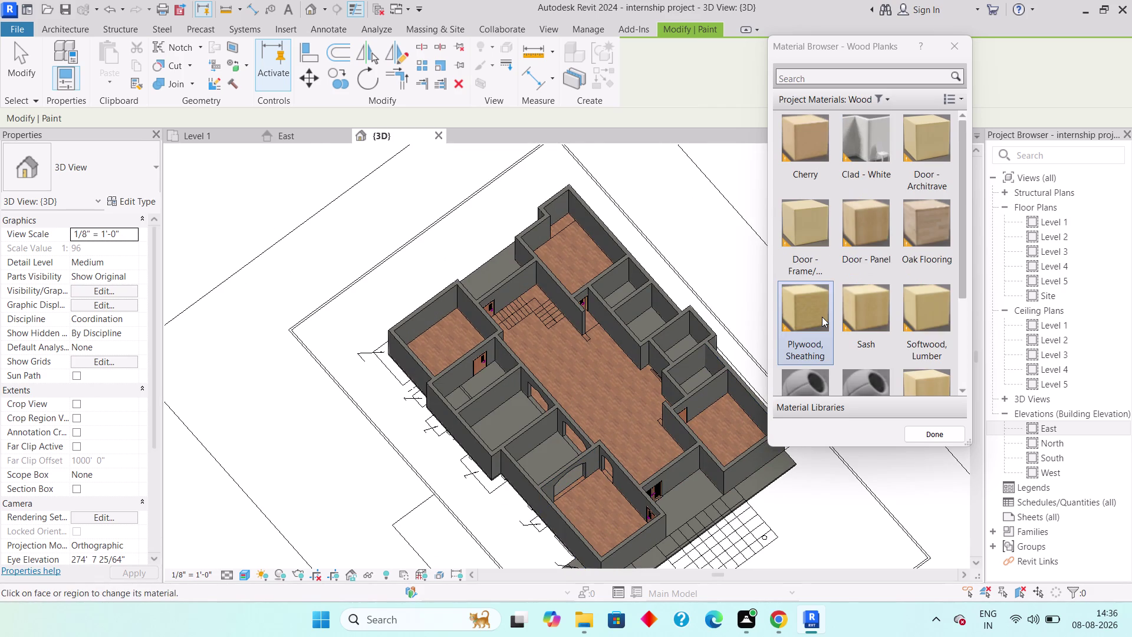
scroll(up, 3)
scroll(up, 3)
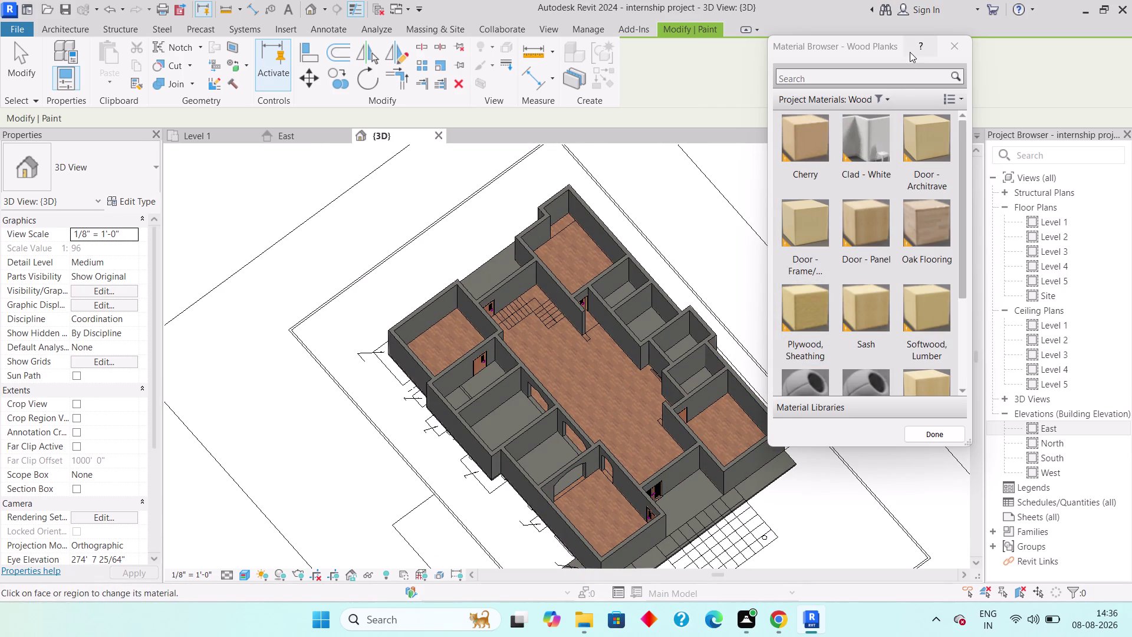
click(896, 75)
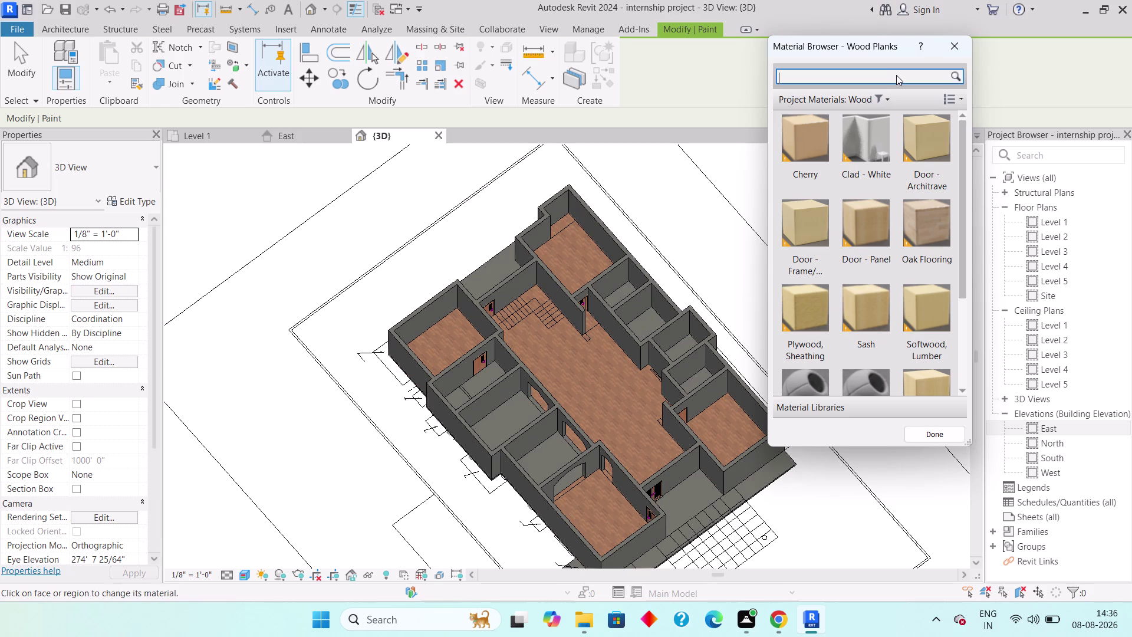
Search the wood-filtered materials for 'tile', find no match, and clear the search.
text(tile)
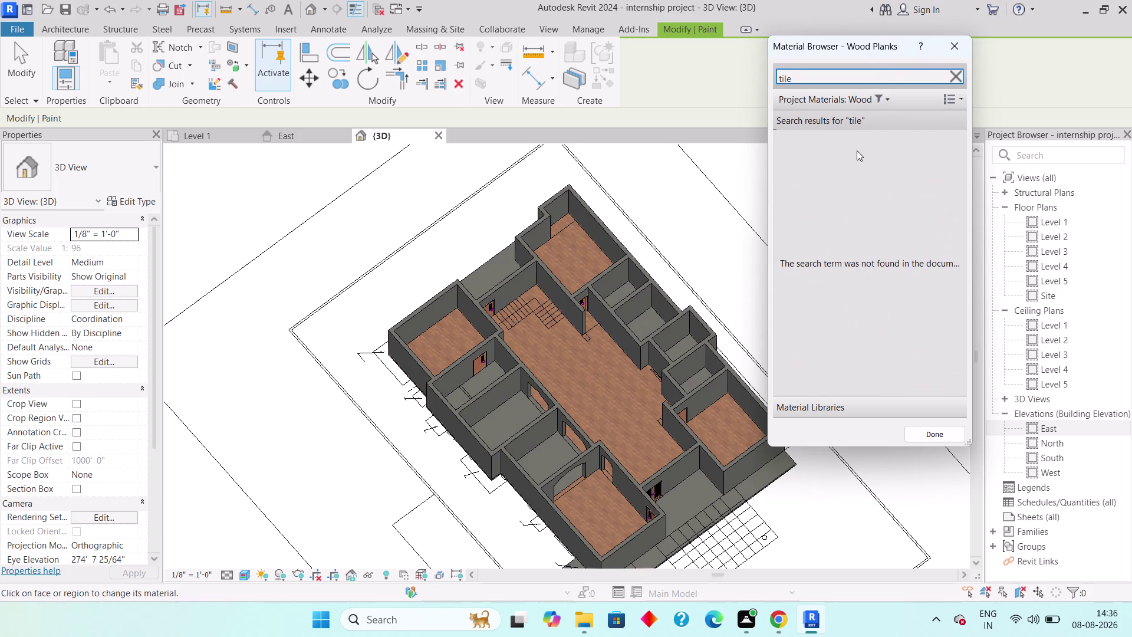
key(Return)
key(Return)
key(Return)
click(955, 69)
click(956, 76)
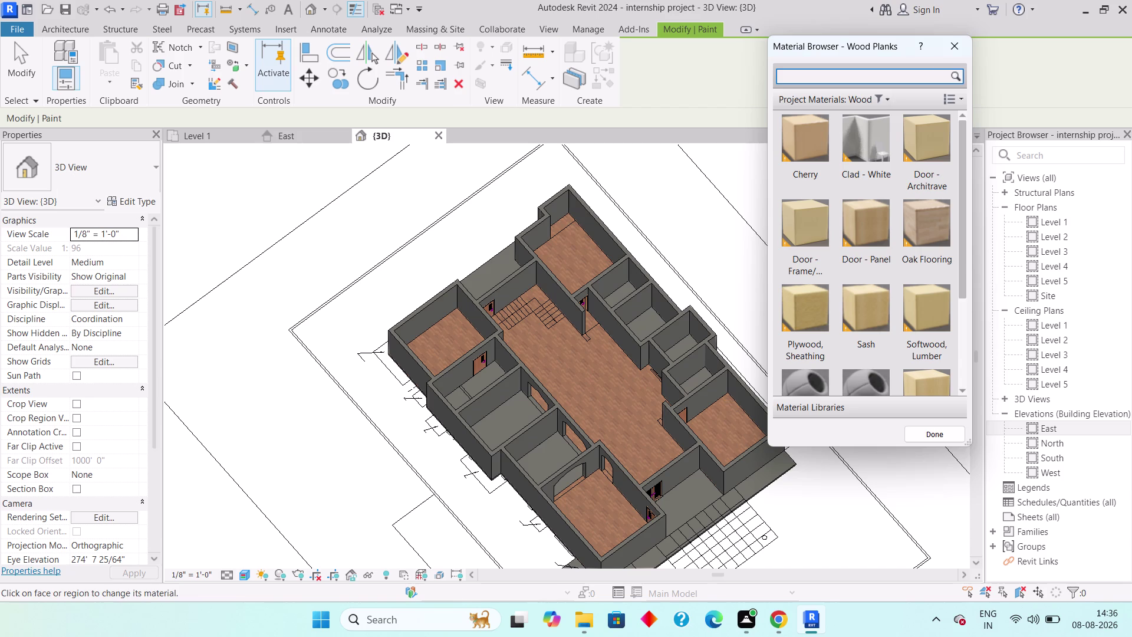
Restart Paint with PT and pick Tile from the full material list.
click(946, 47)
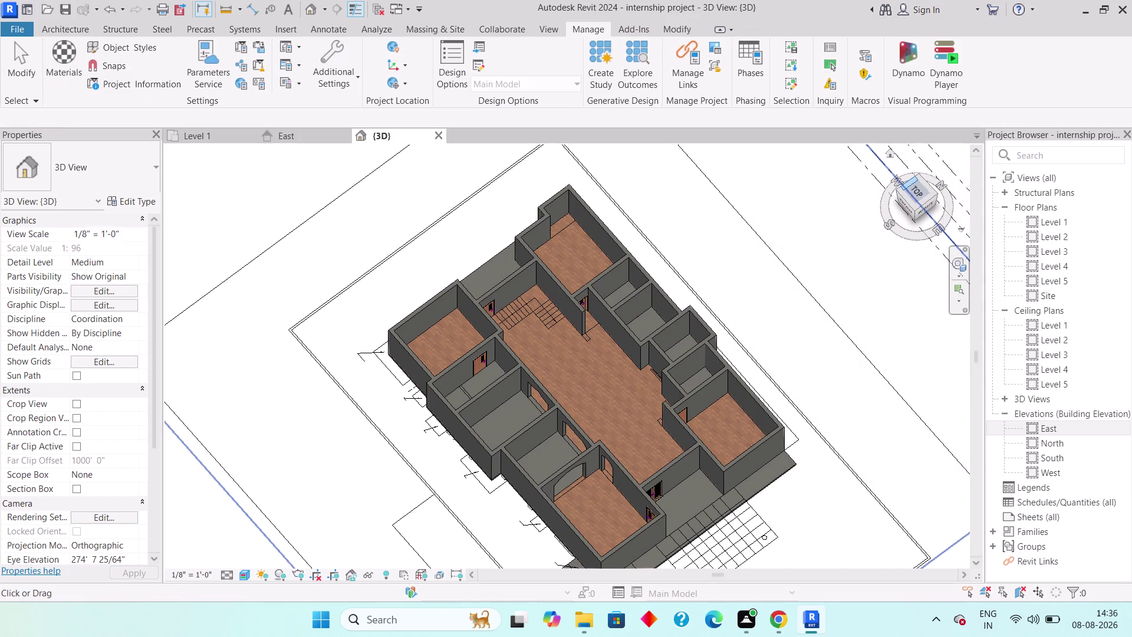
text(pt)
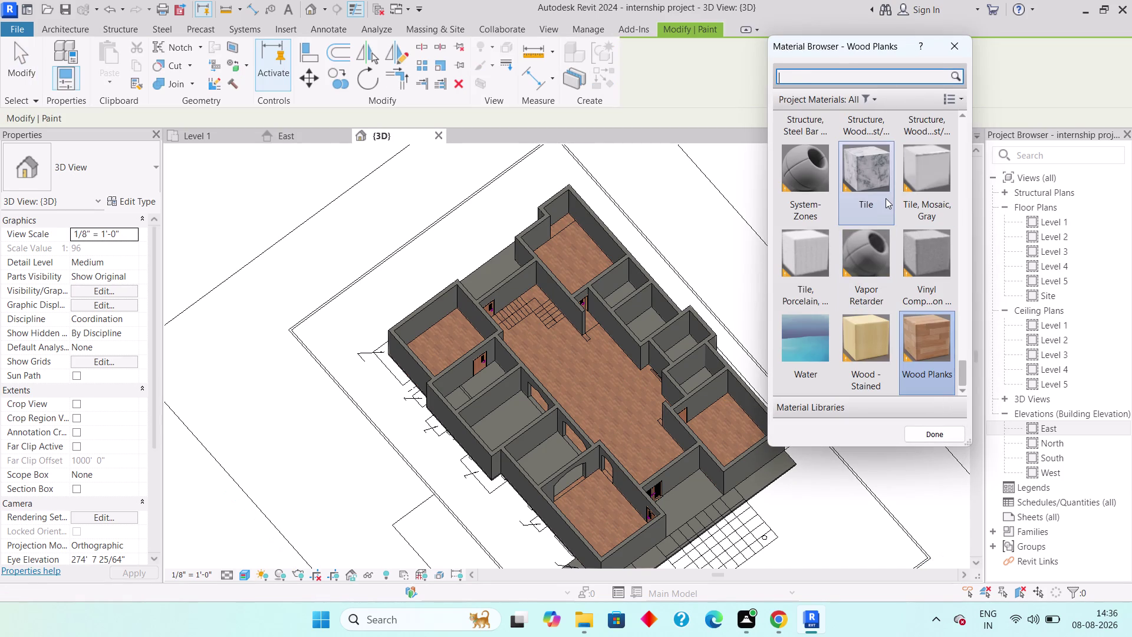
click(885, 198)
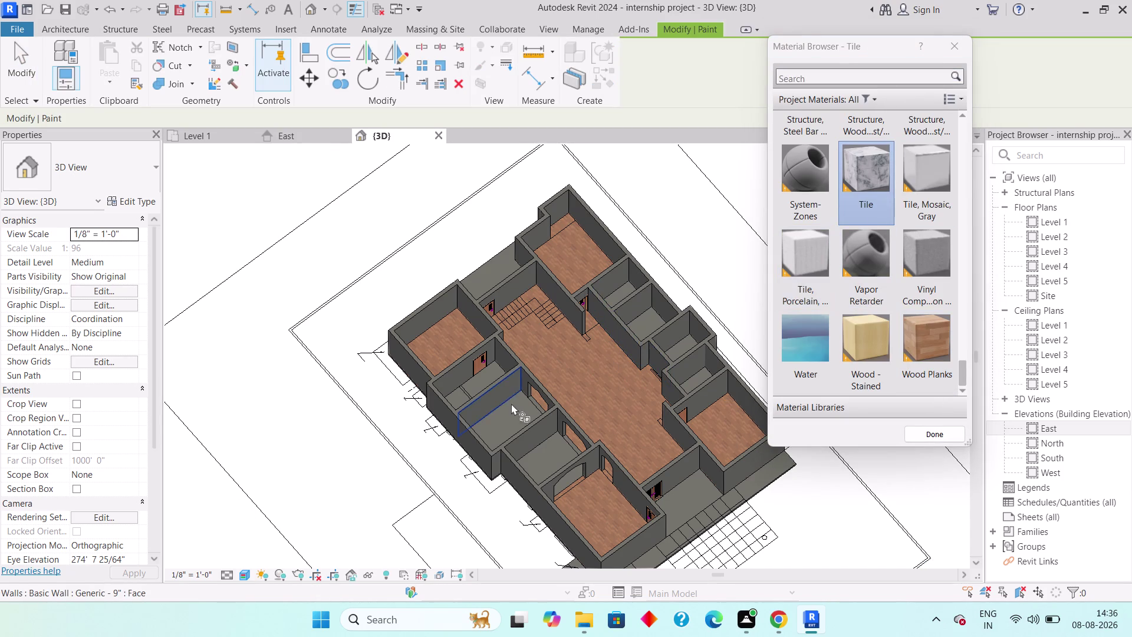
Paint the four nearby small room floors with Tile.
middle_drag(501, 390, 541, 468)
scroll(up, 3)
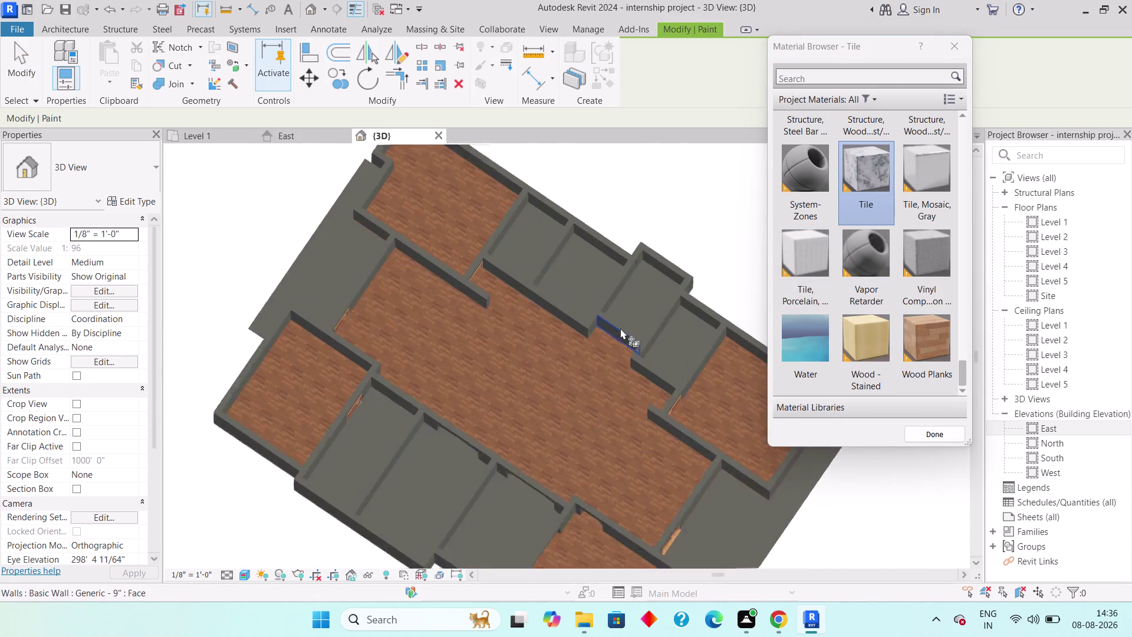
scroll(up, 3)
middle_drag(546, 464, 534, 303)
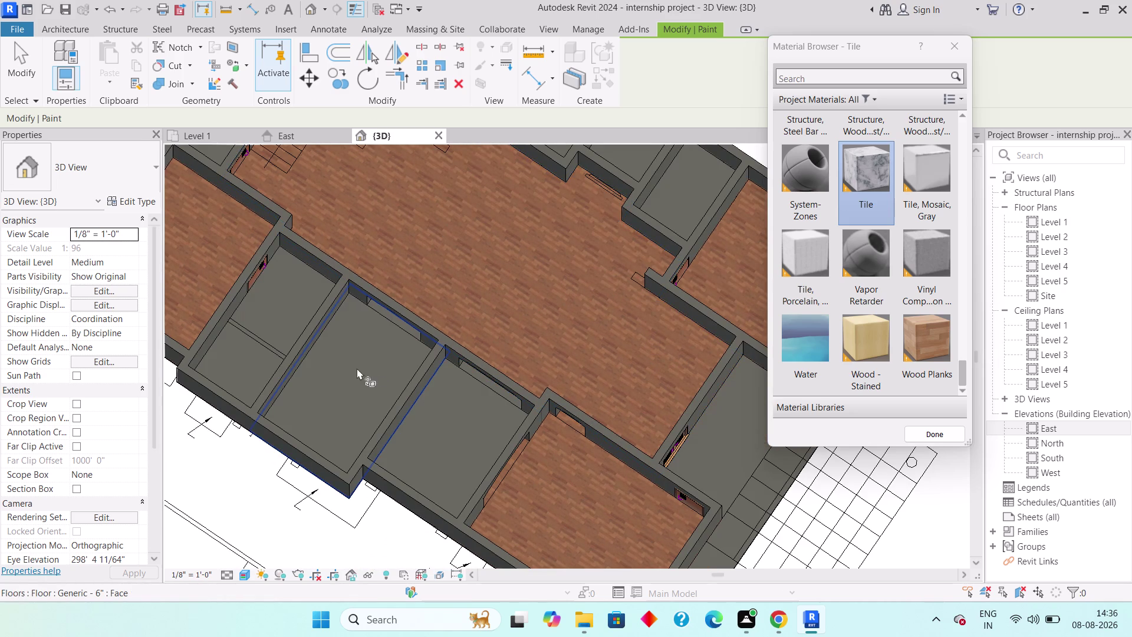
click(338, 371)
click(450, 409)
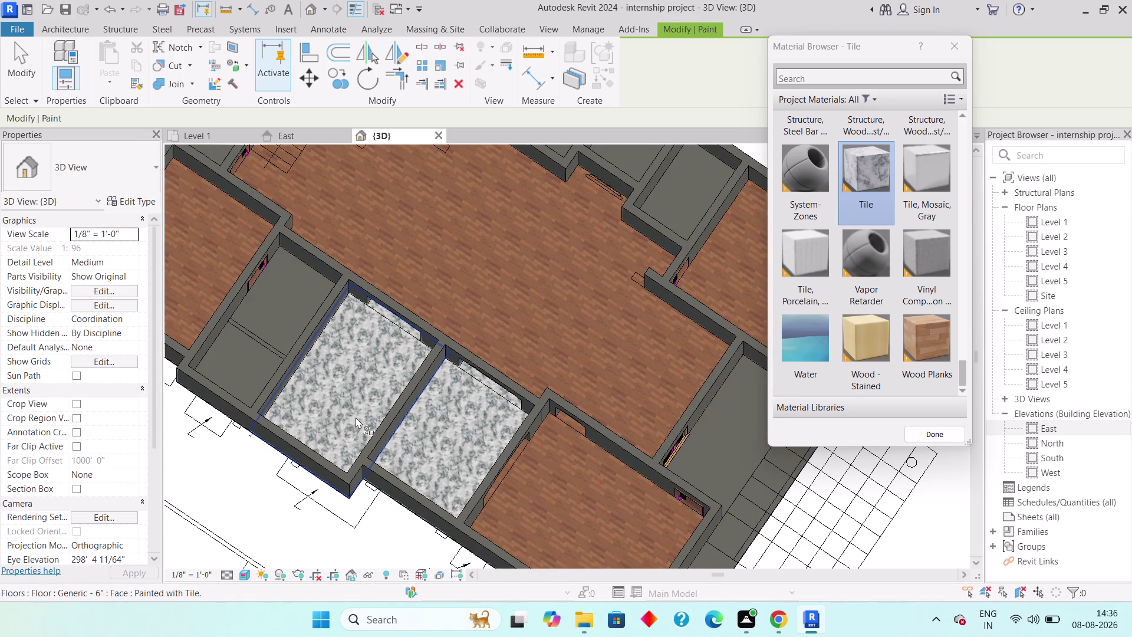
click(287, 306)
click(230, 363)
Tile the small room floors across the lounge and beyond, then exit Paint.
middle_drag(347, 340, 162, 405)
scroll(down, 3)
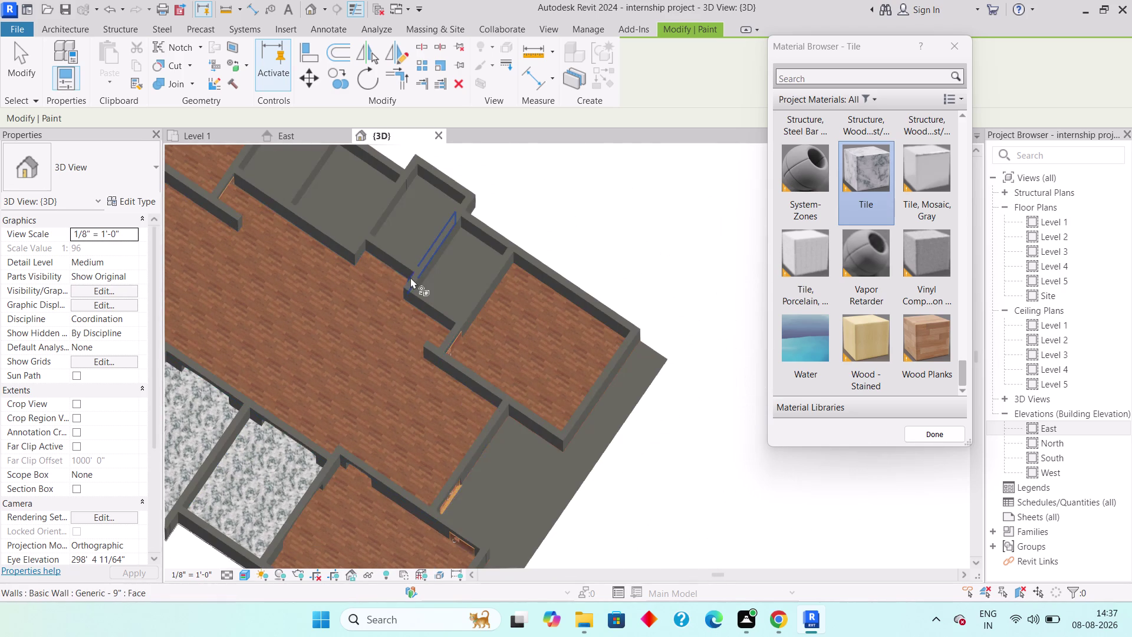
click(409, 229)
click(332, 200)
middle_drag(333, 199, 388, 233)
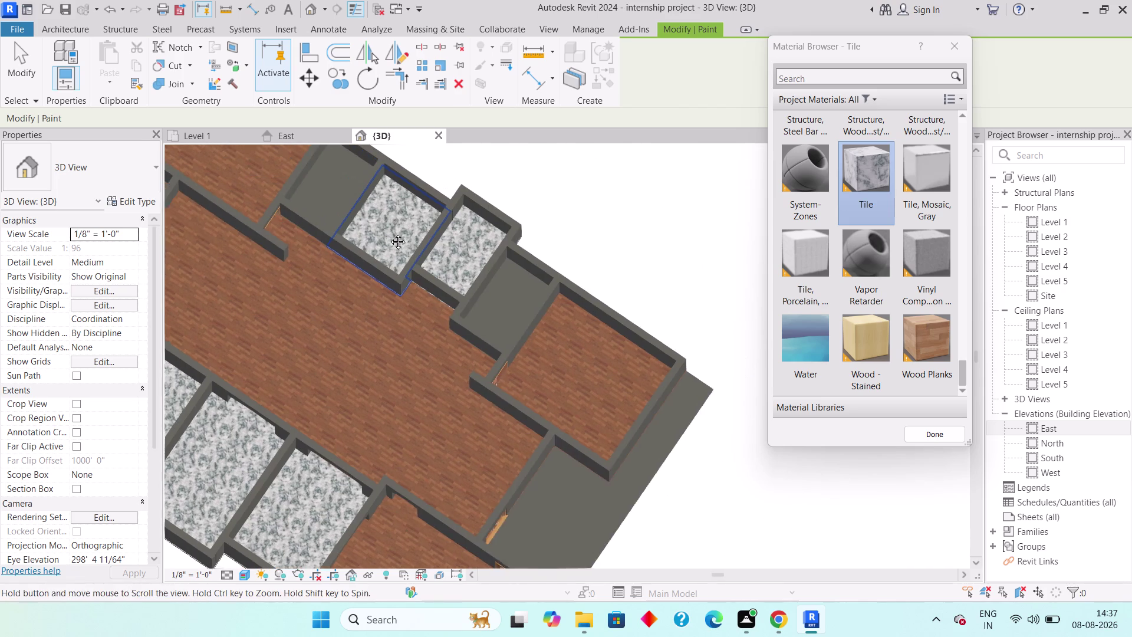
middle_drag(388, 233, 389, 233)
click(531, 311)
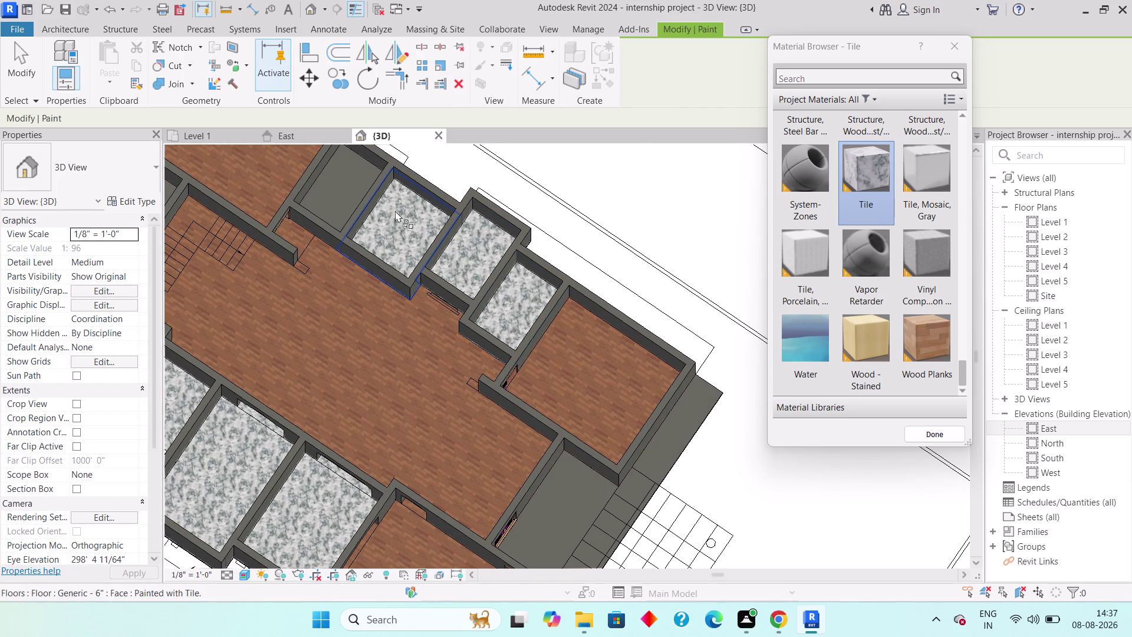
click(345, 193)
scroll(down, 3)
scroll(down, 3)
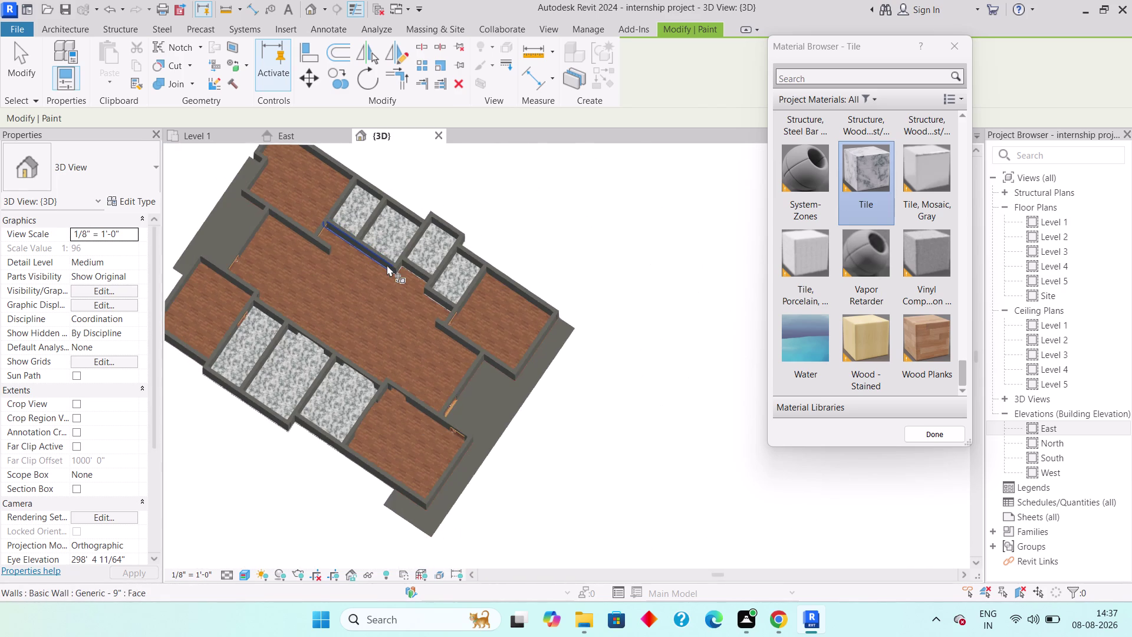
key(Escape)
key(Escape)
Orbit and zoom around the house to inspect the lounge's wood-plank floor.
middle_drag(405, 327, 352, 213)
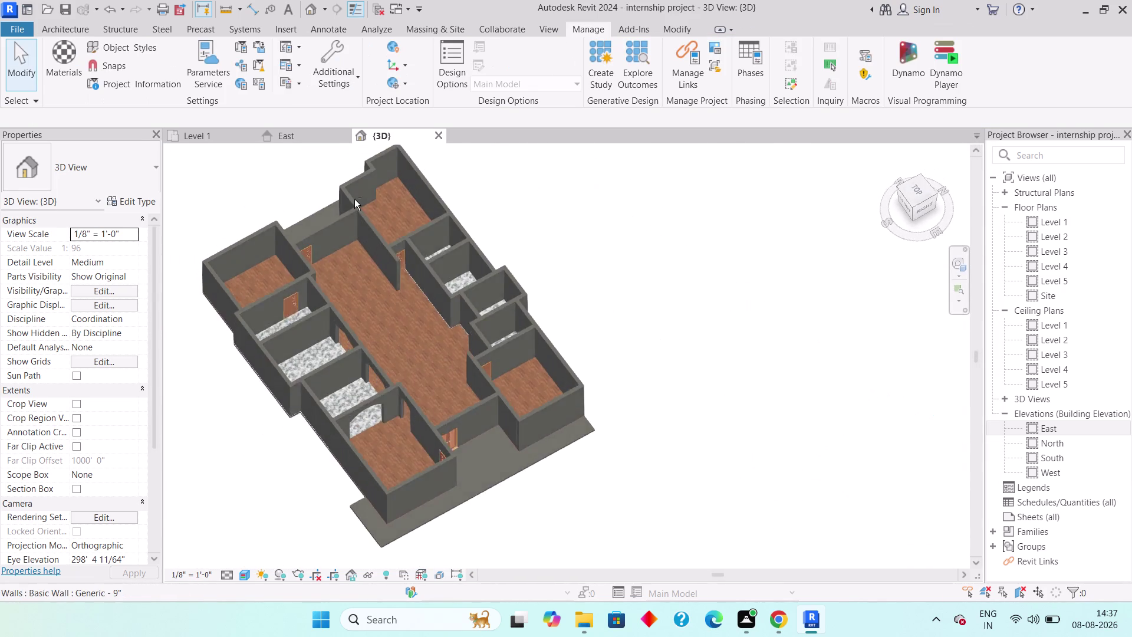
scroll(down, 3)
middle_drag(385, 340, 367, 290)
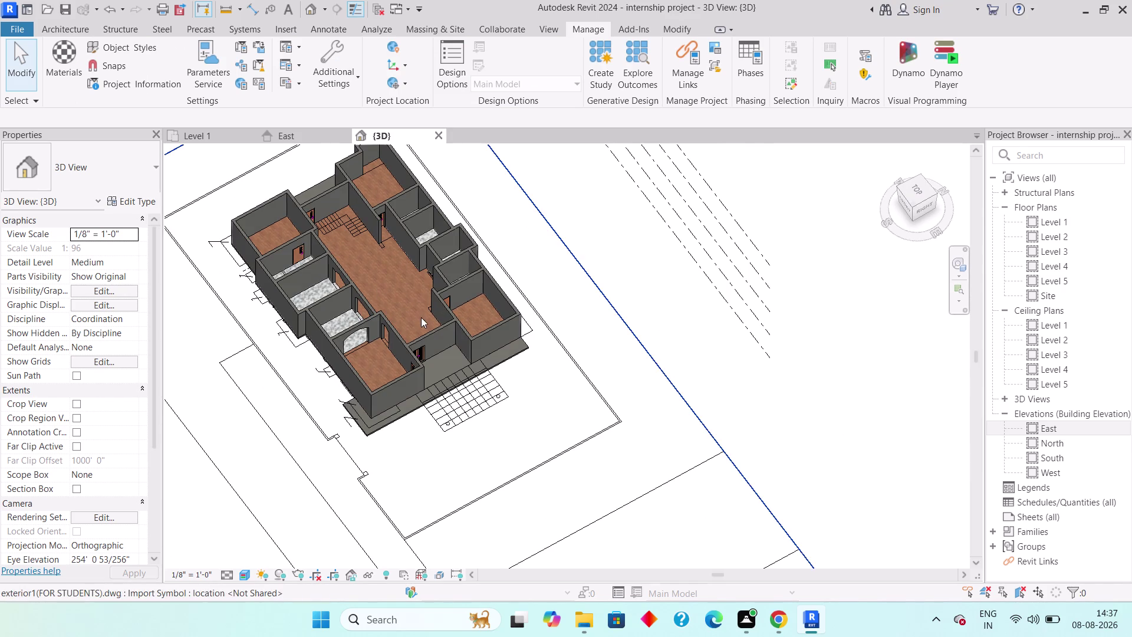
middle_drag(420, 326, 399, 271)
scroll(down, 3)
scroll(up, 3)
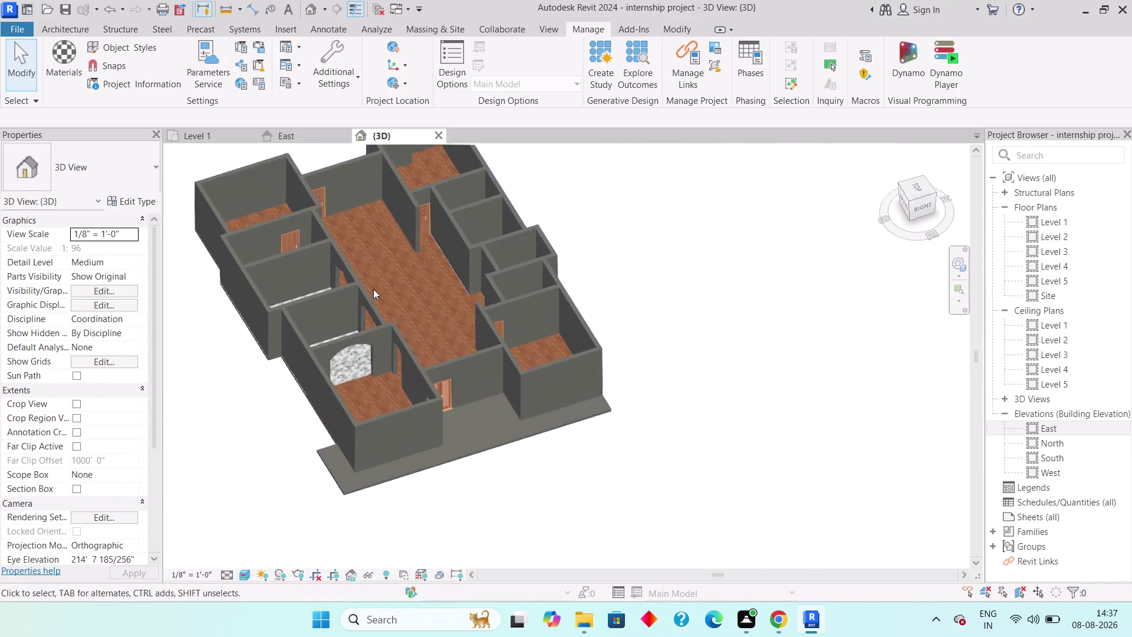
scroll(up, 3)
middle_drag(382, 288, 446, 413)
scroll(down, 3)
scroll(down, 3)
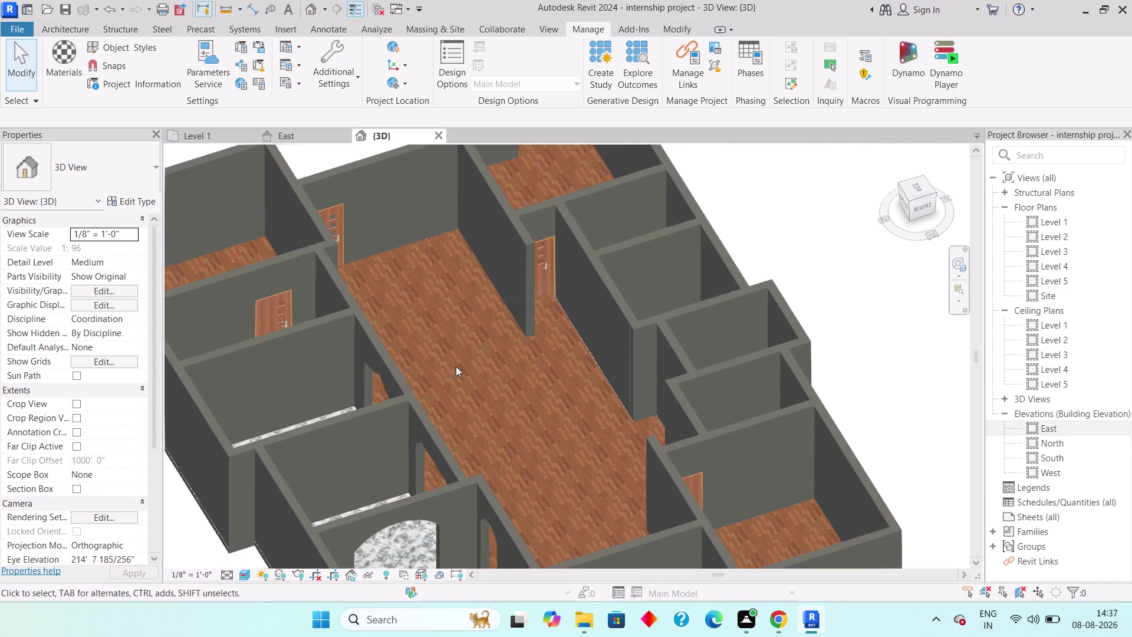